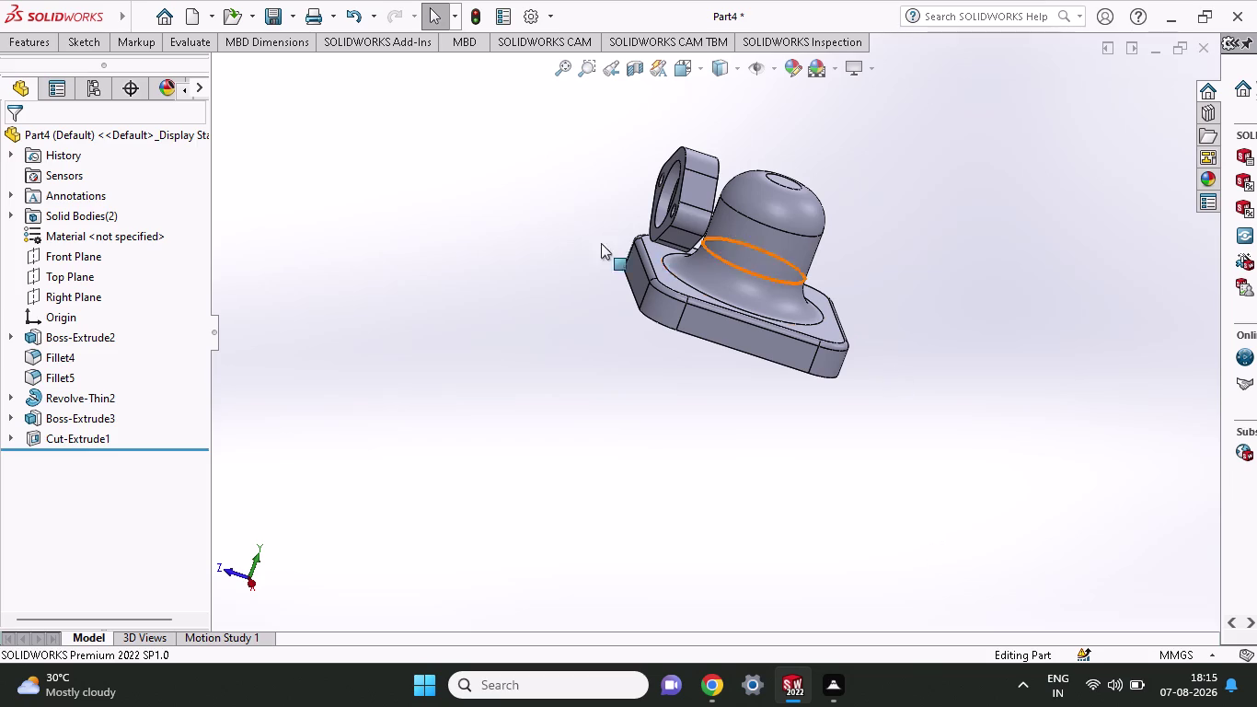
Orbit to a top view, select Front Plane, and start a Mirror feature about it.
drag(549, 279, 613, 334)
middle_drag(605, 328, 809, 440)
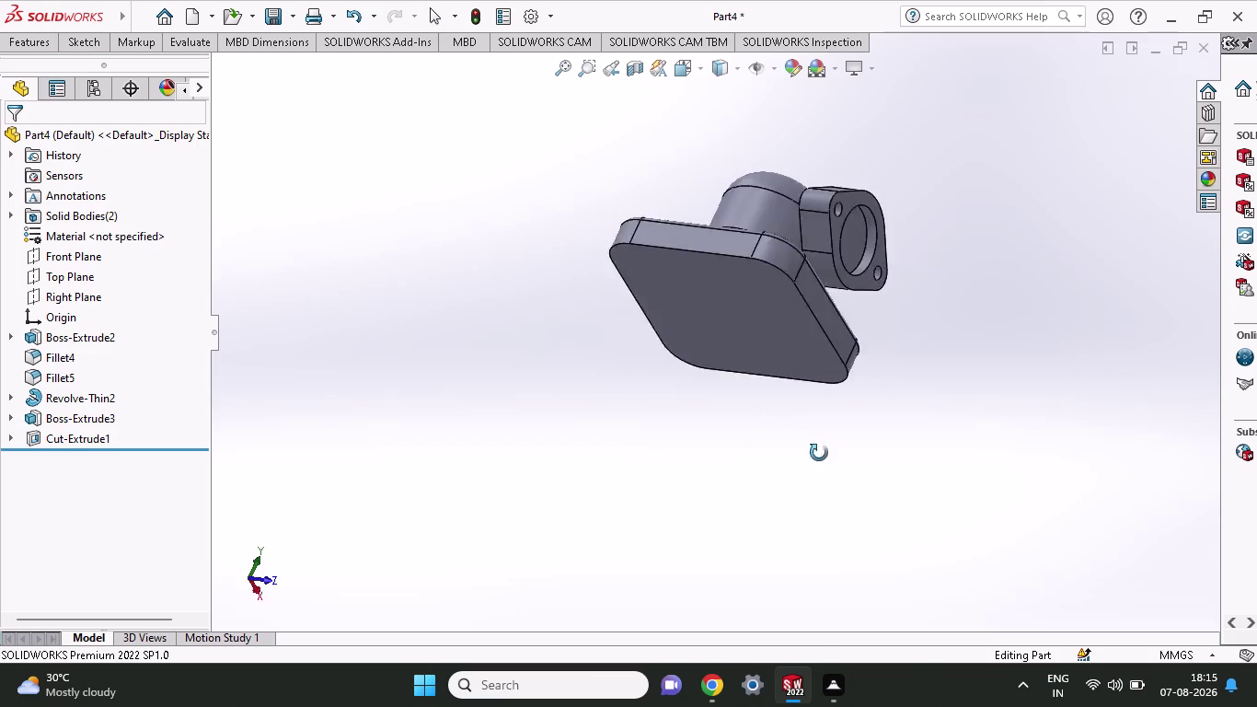
middle_drag(810, 439, 802, 609)
middle_drag(677, 400, 660, 453)
click(19, 37)
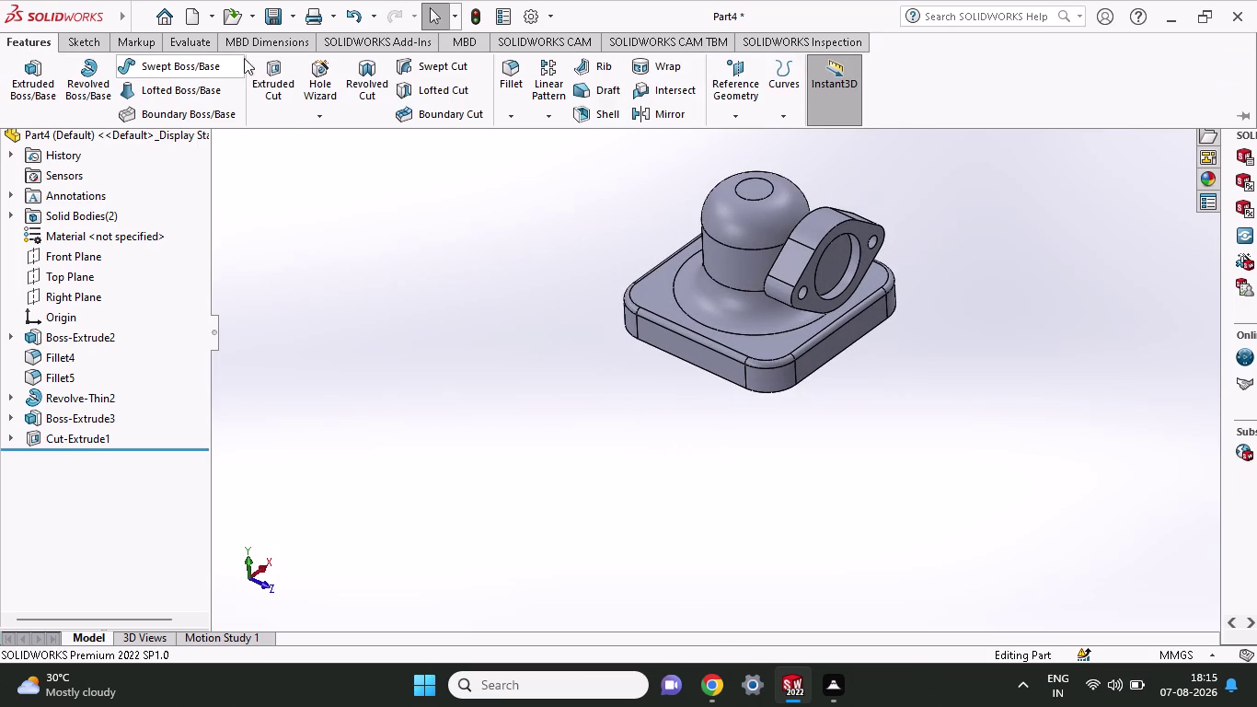
right_click(66, 251)
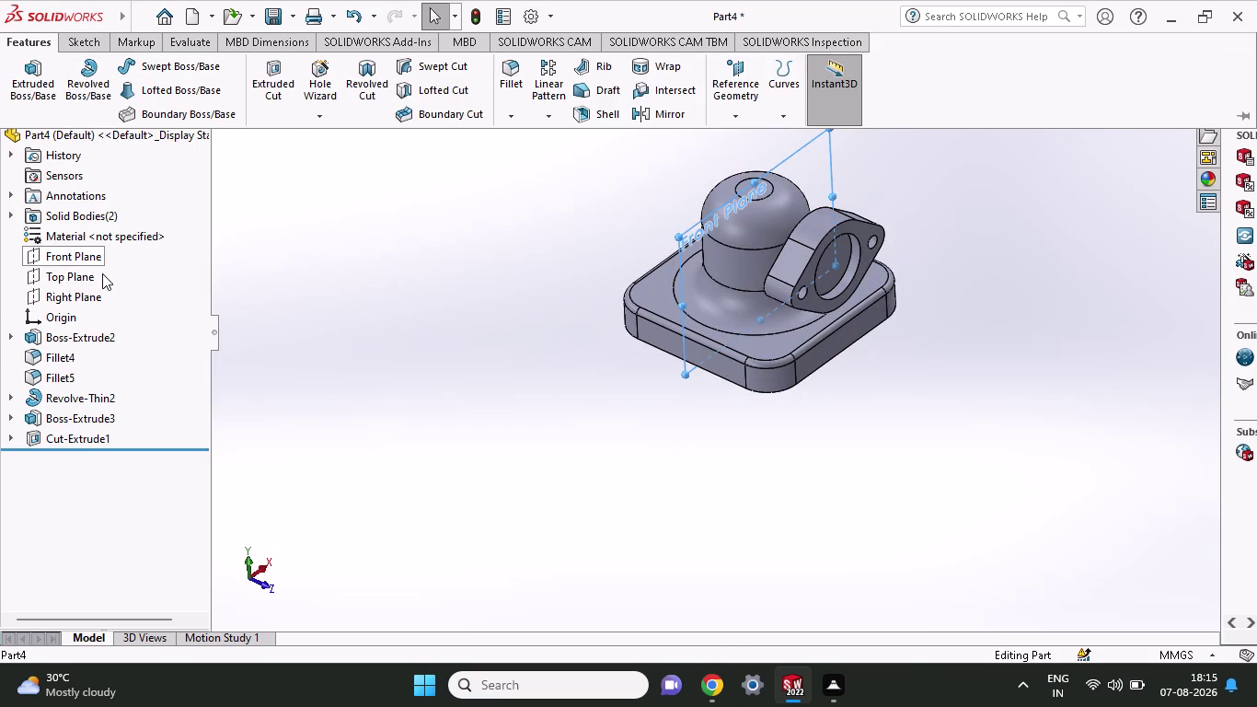
click(375, 251)
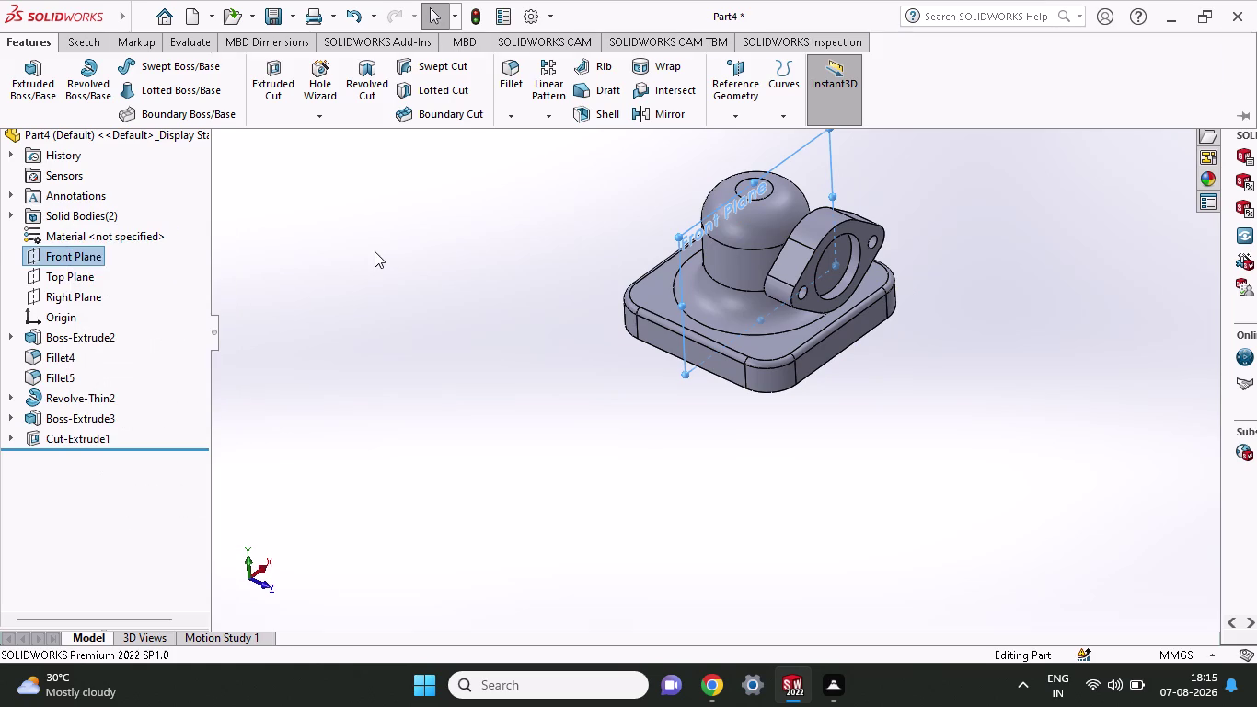
click(100, 258)
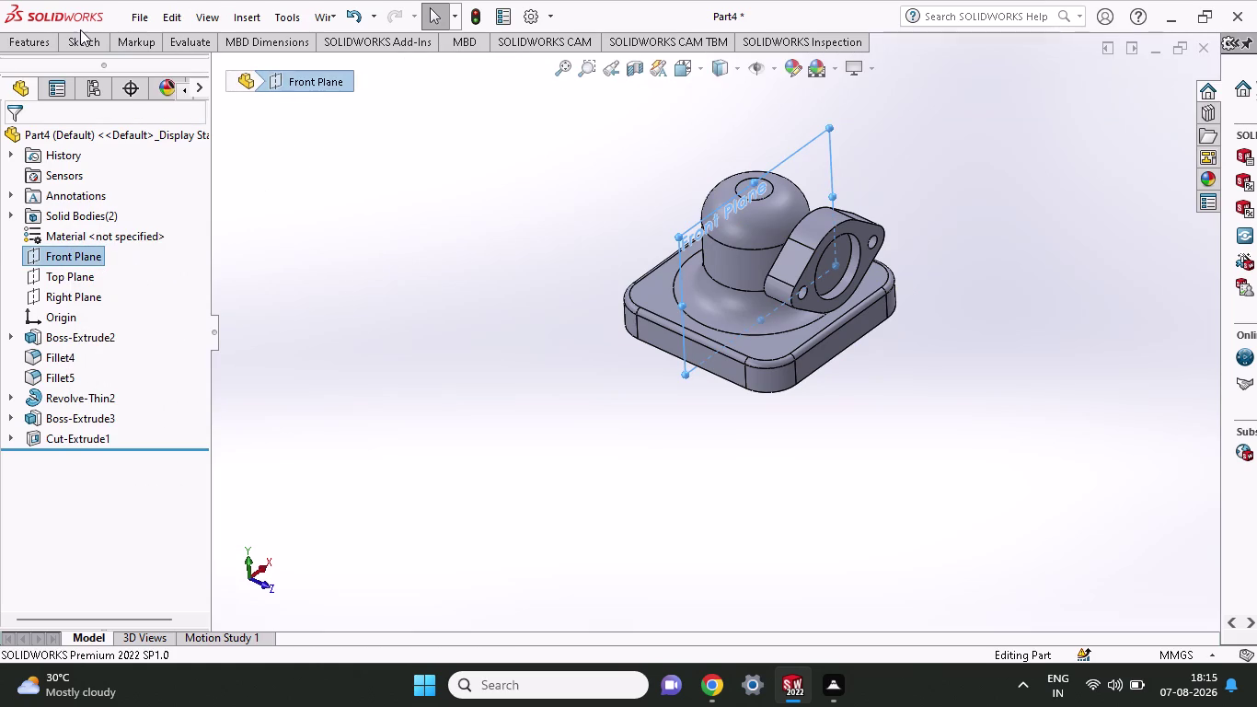
click(80, 41)
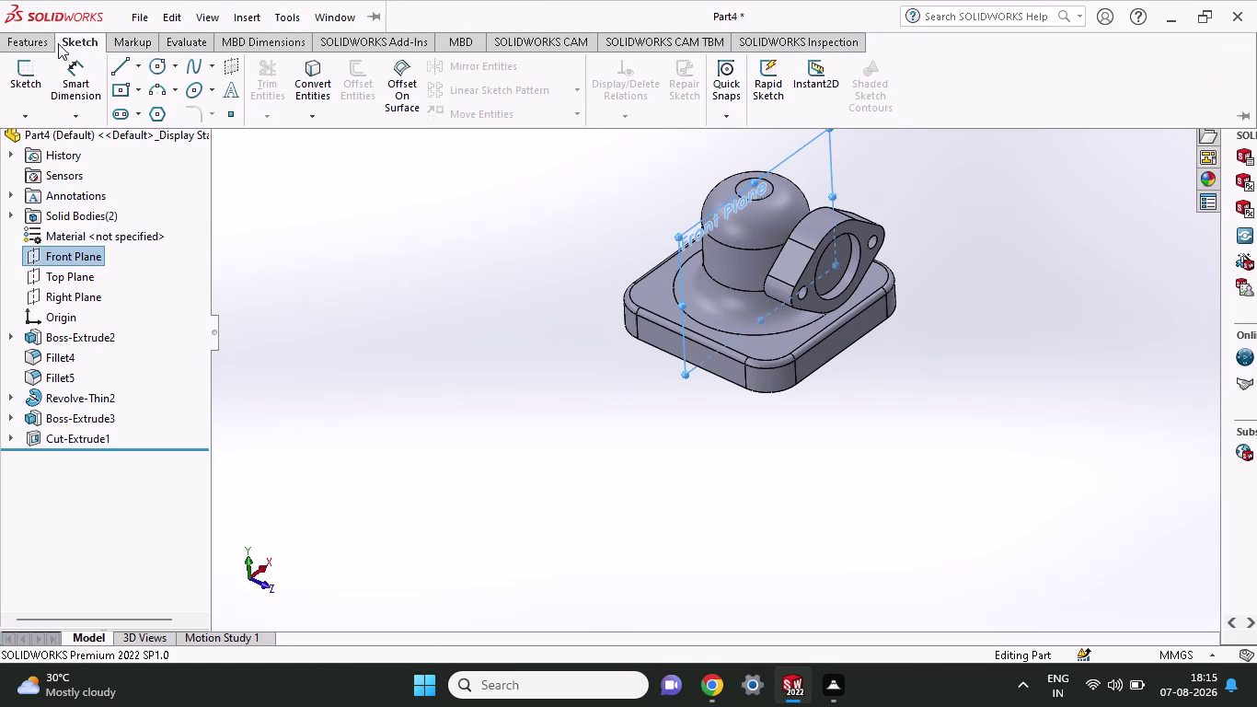
click(34, 41)
click(658, 104)
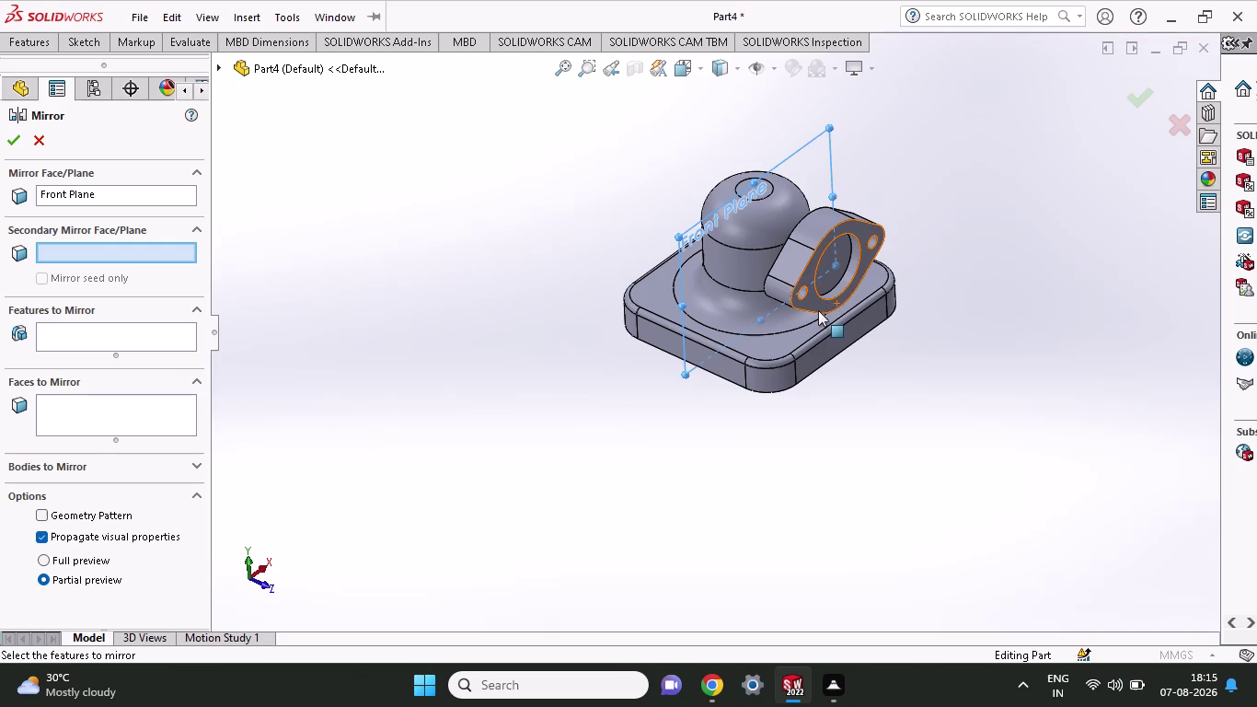
Add the flange's outer, top, front and bore faces to Faces to Mirror.
click(818, 306)
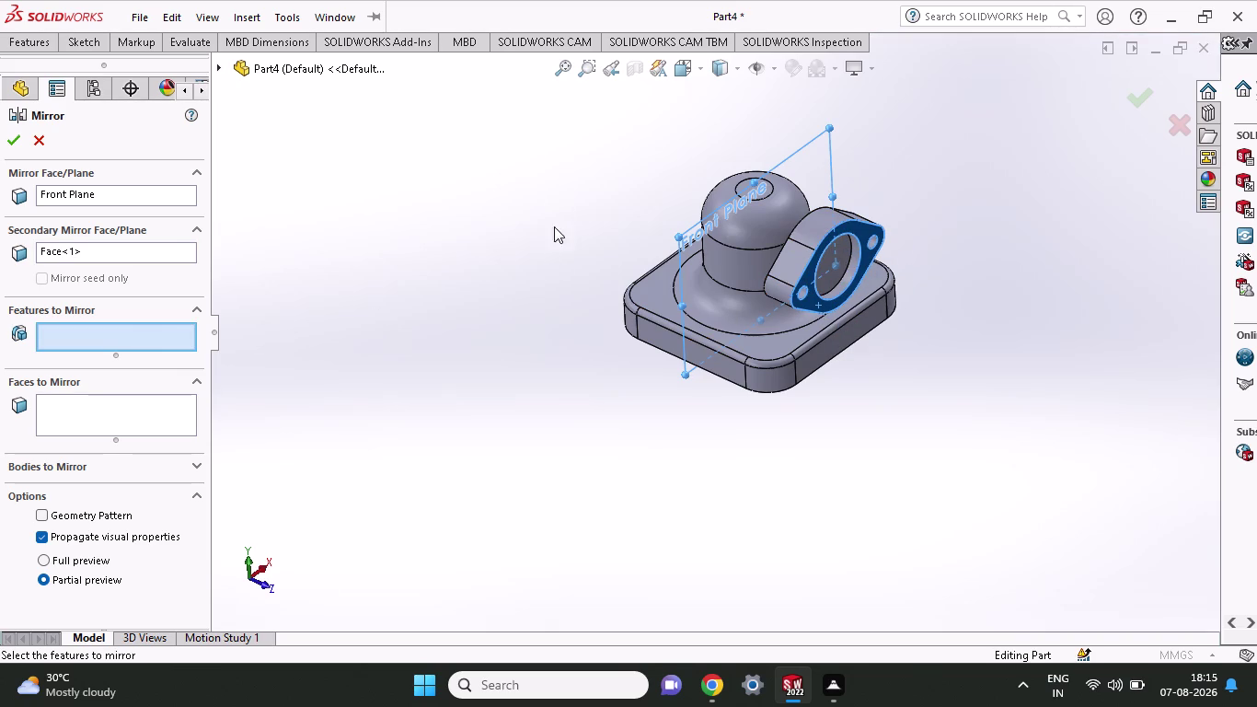
click(114, 420)
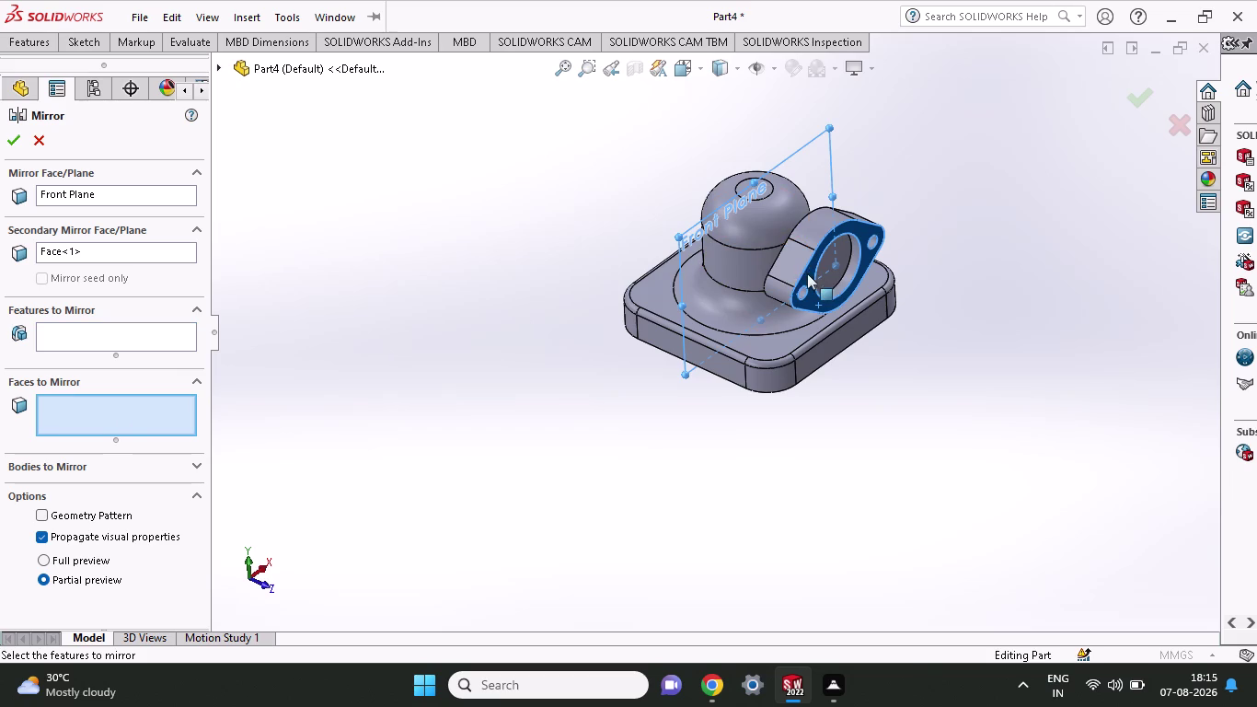
click(782, 272)
click(808, 239)
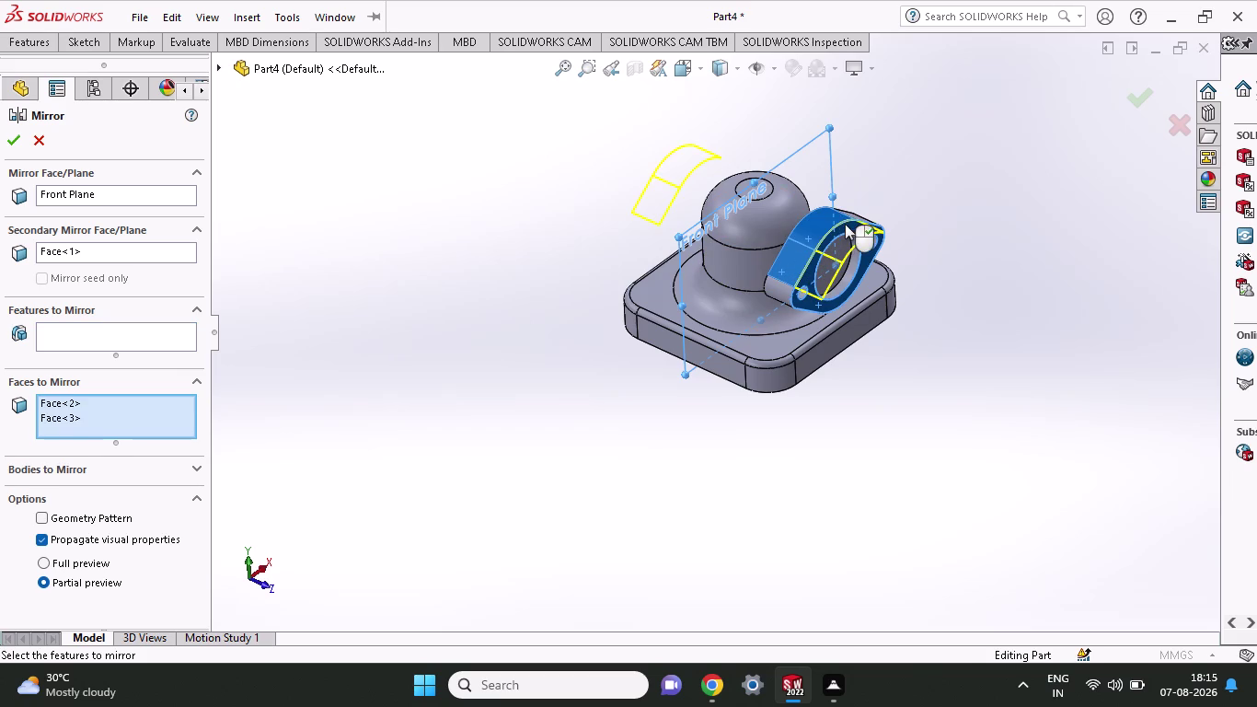
click(861, 219)
click(797, 293)
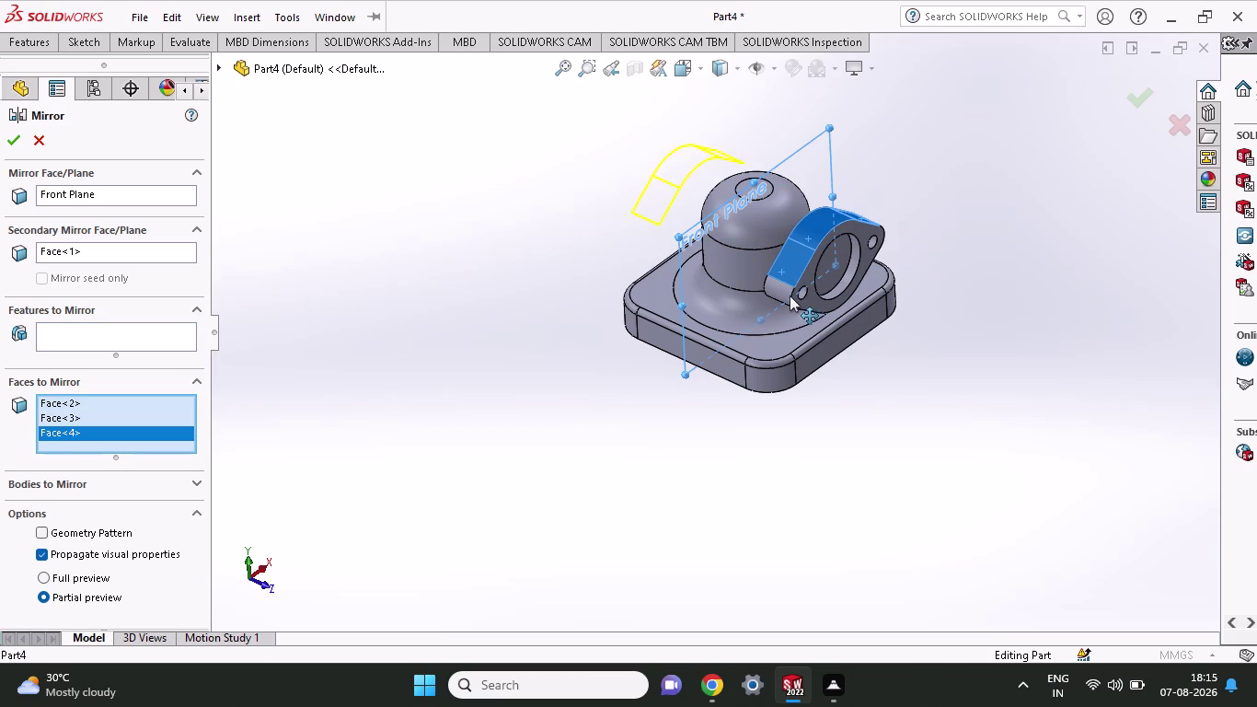
click(785, 294)
click(813, 300)
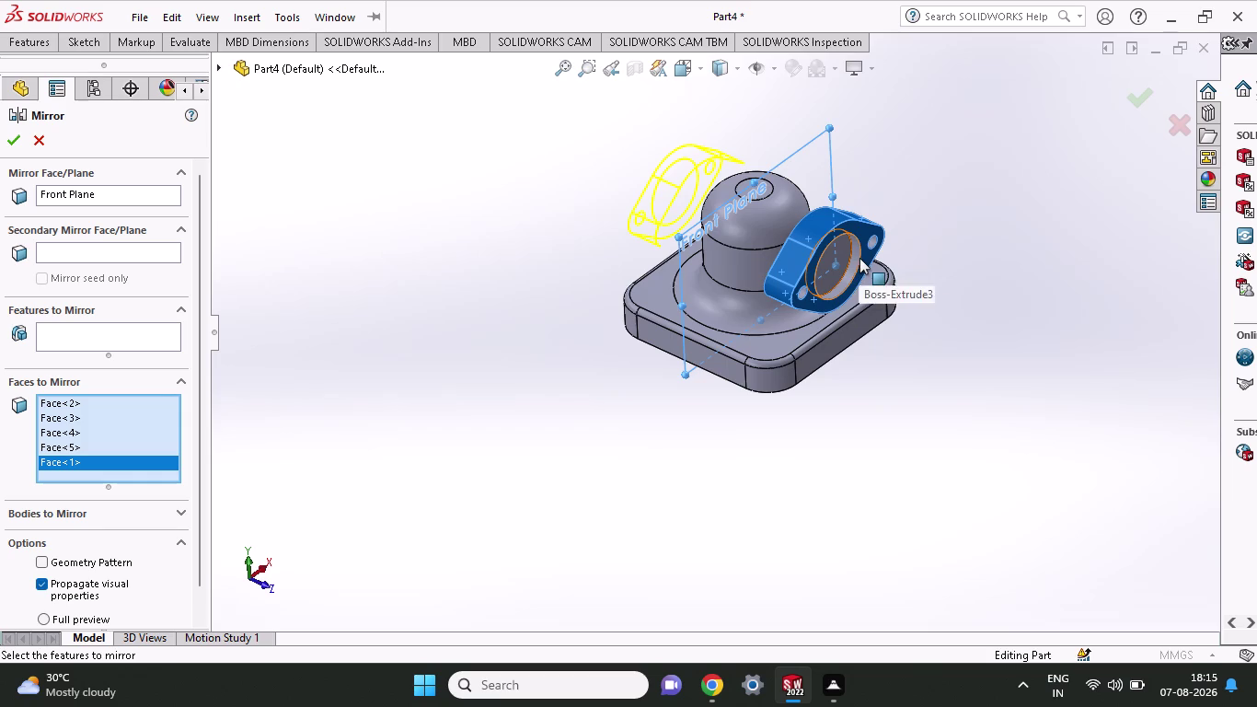
click(871, 256)
click(830, 268)
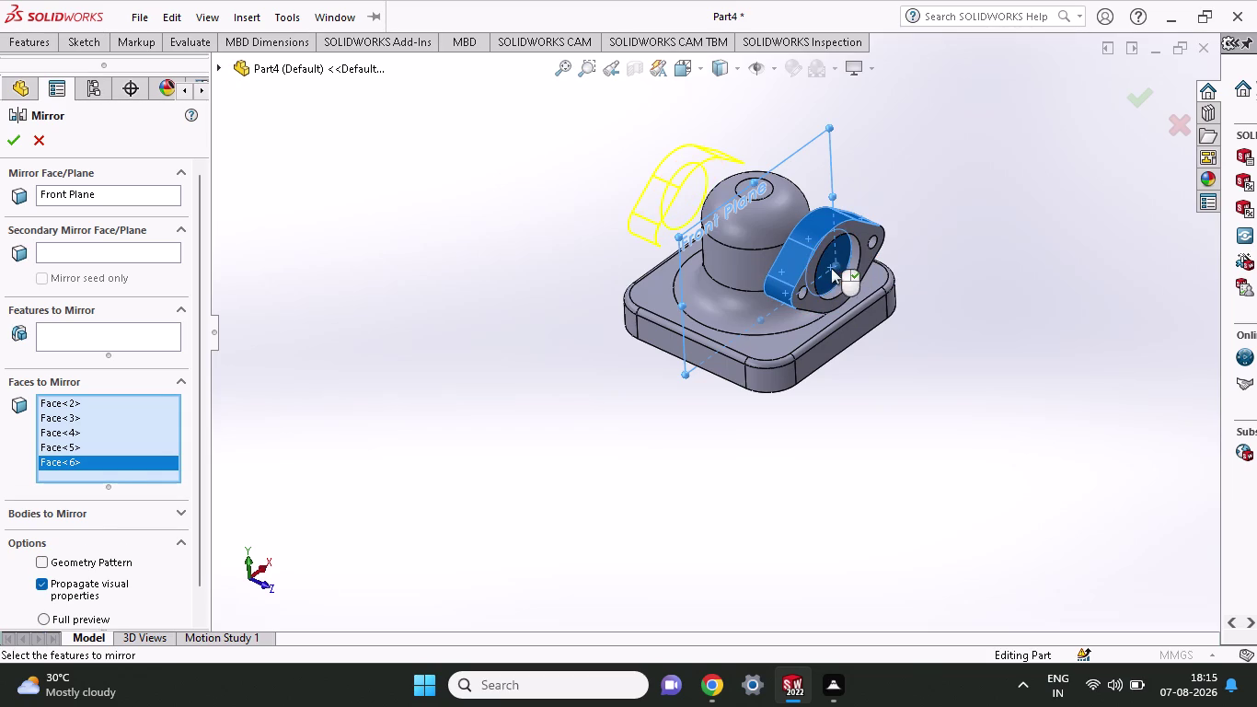
click(865, 262)
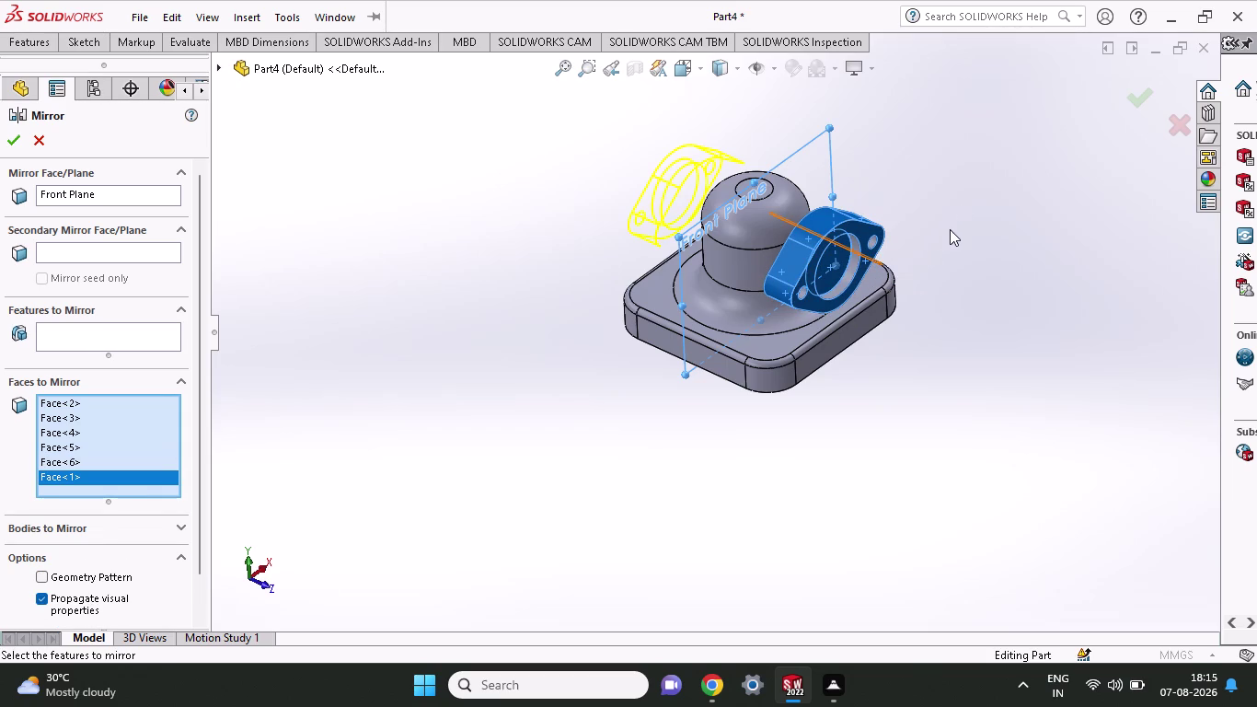
Add the flange's hidden, underside and side faces to the mirror set.
middle_drag(950, 230, 804, 161)
click(734, 219)
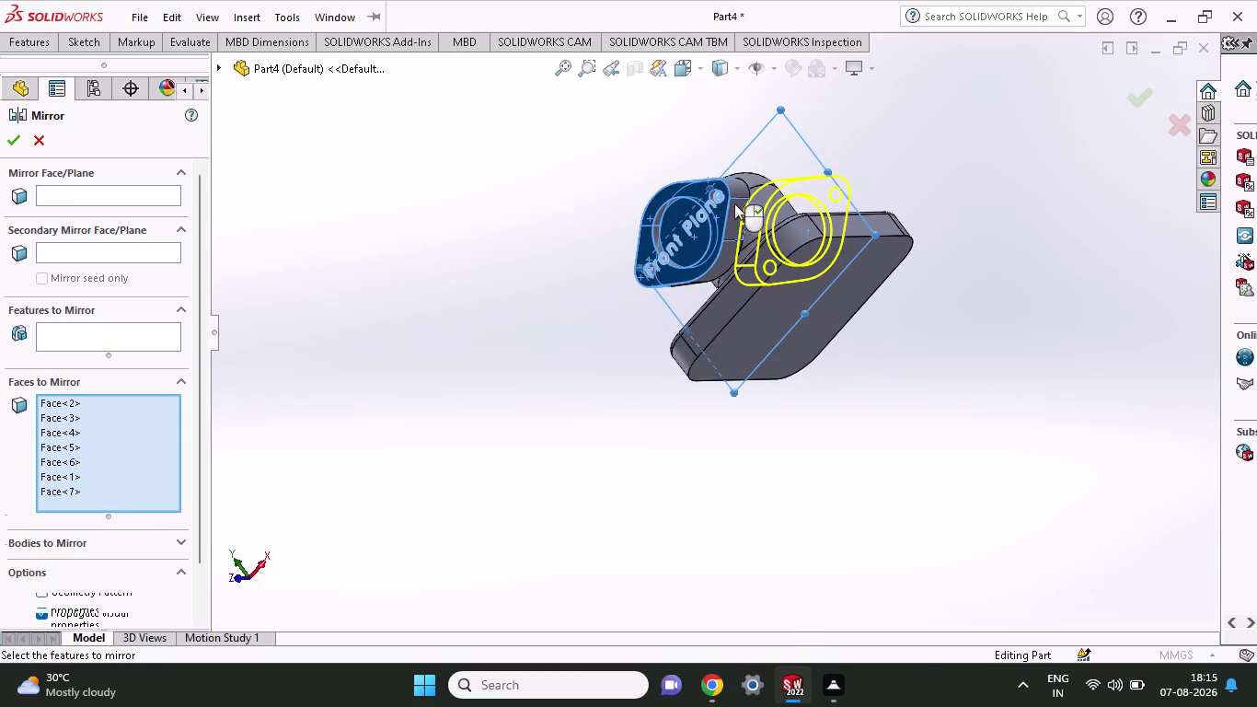
click(735, 183)
click(726, 247)
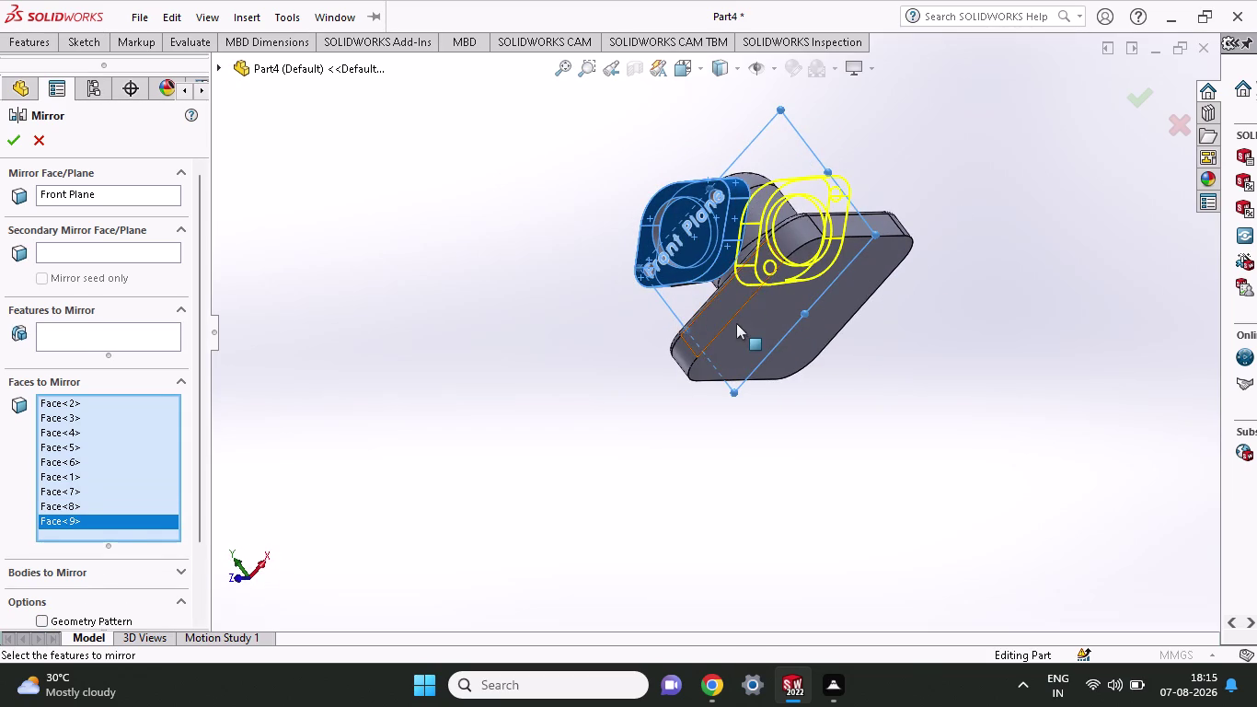
middle_drag(739, 322, 936, 196)
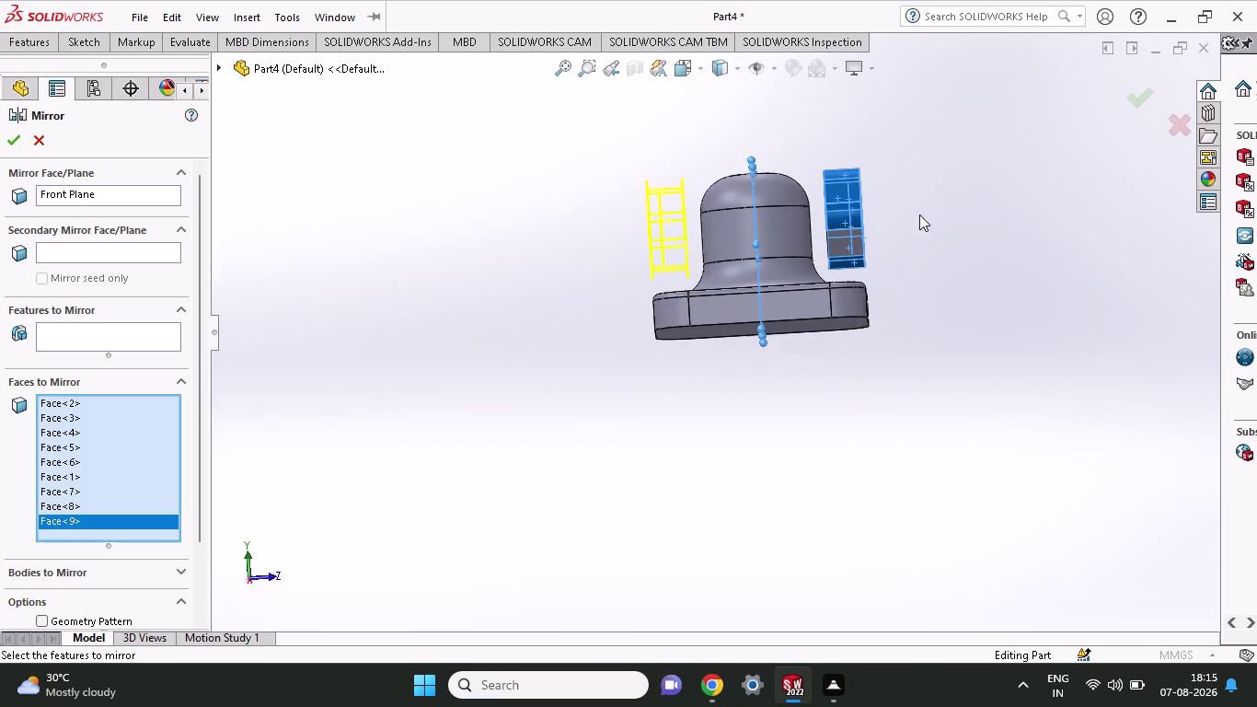
click(853, 247)
middle_drag(905, 259, 935, 263)
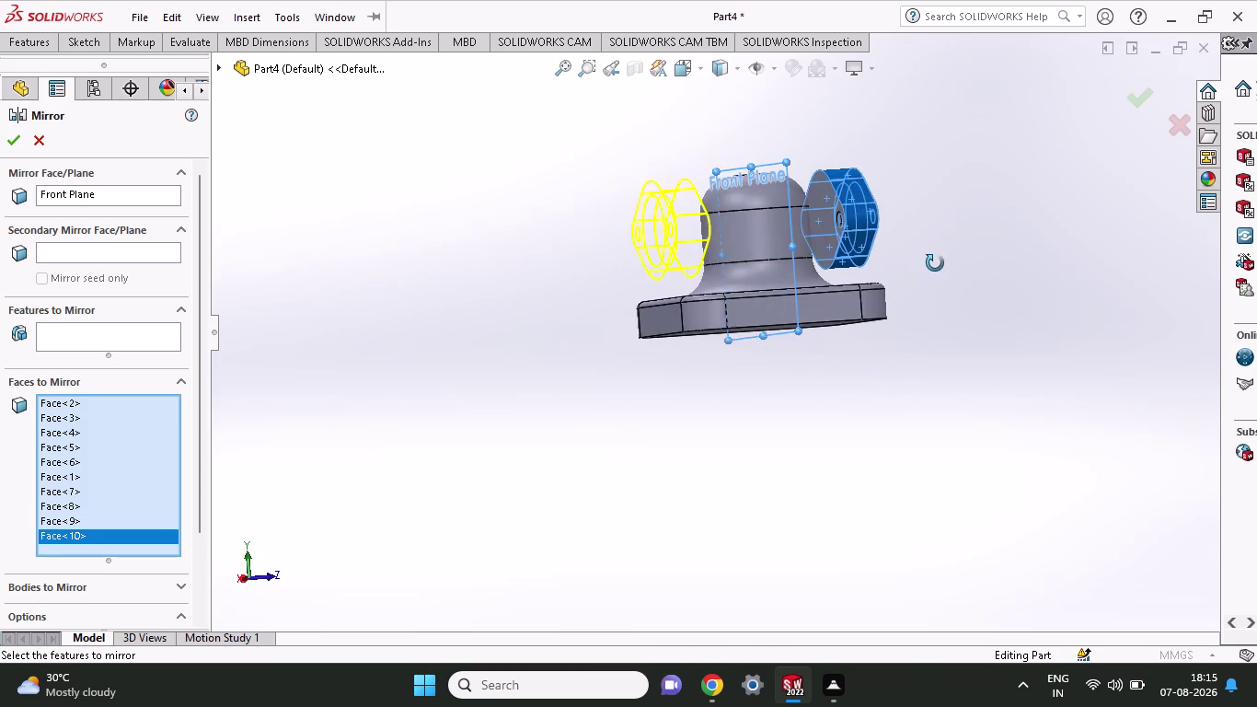
middle_drag(935, 264, 942, 263)
click(827, 238)
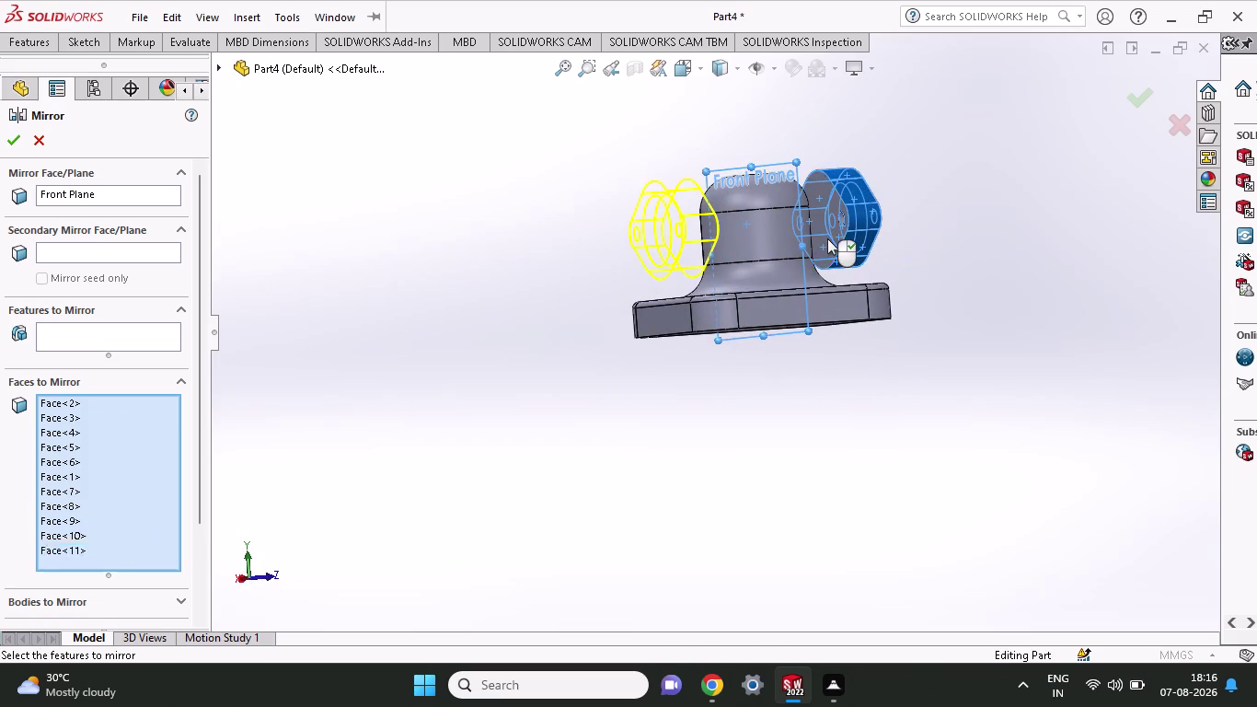
Inspect the mirrored flange preview and apply the mirror.
middle_drag(900, 229, 707, 241)
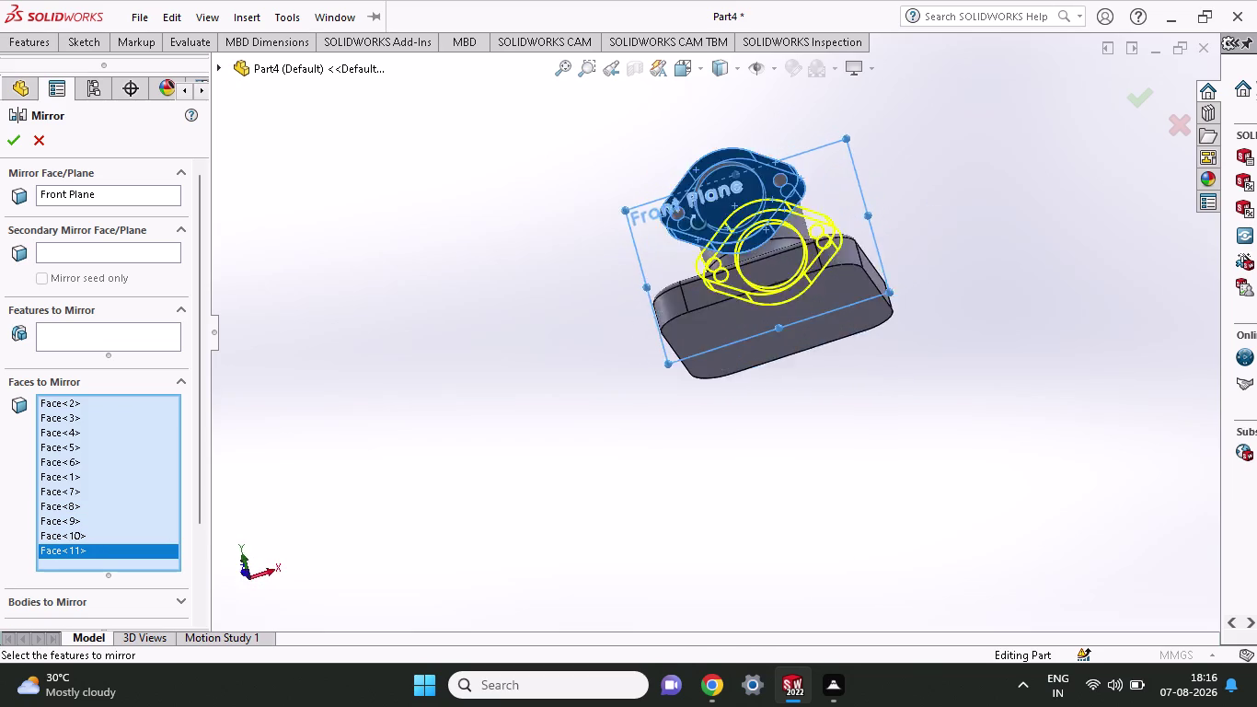
middle_drag(706, 241, 785, 496)
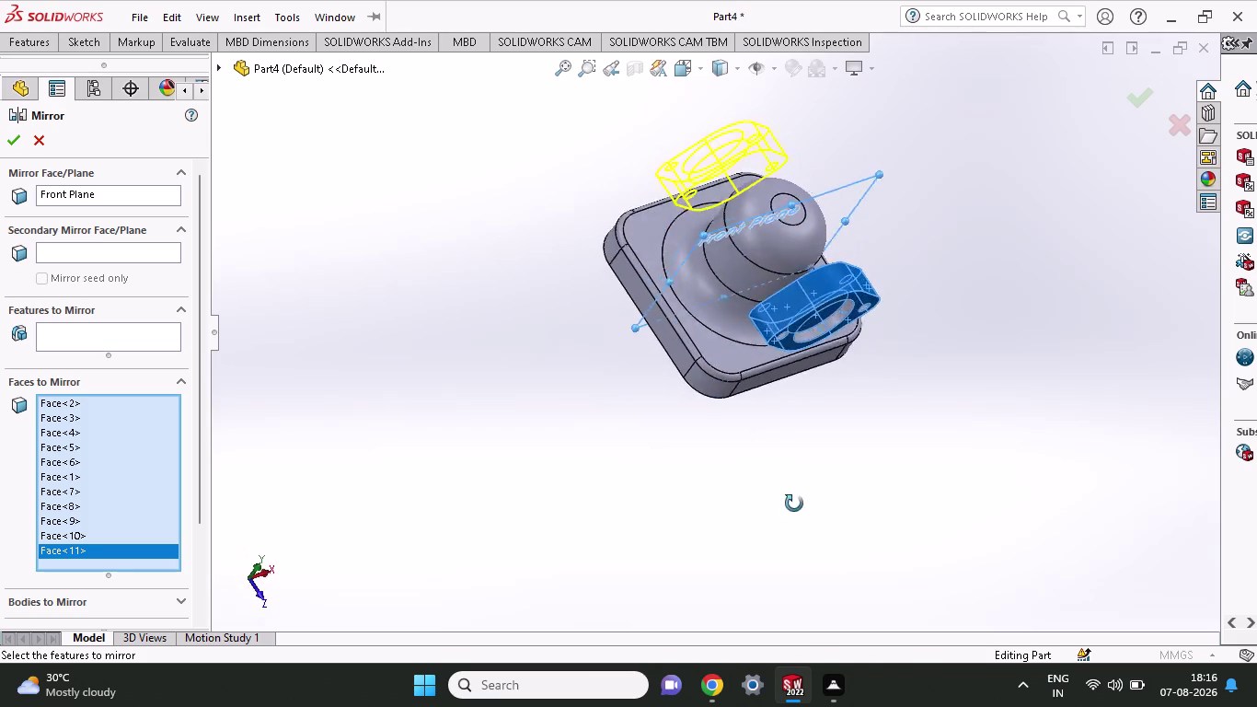
middle_drag(786, 496, 748, 460)
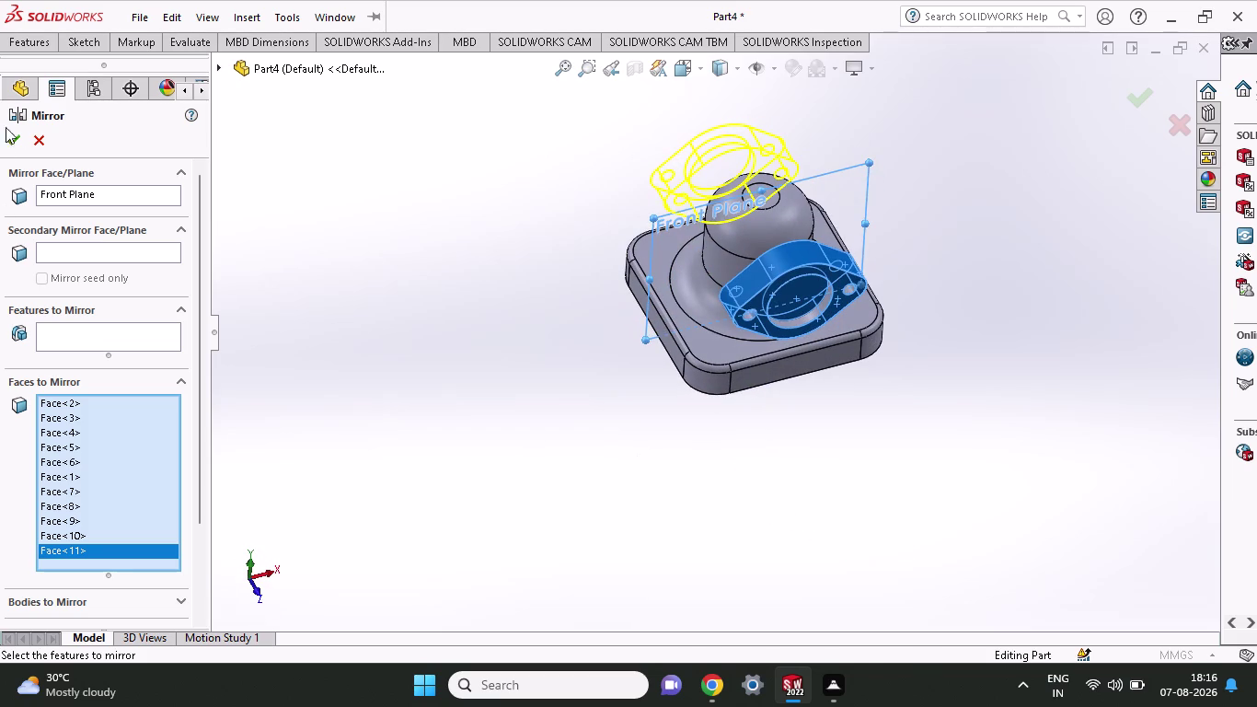
click(21, 136)
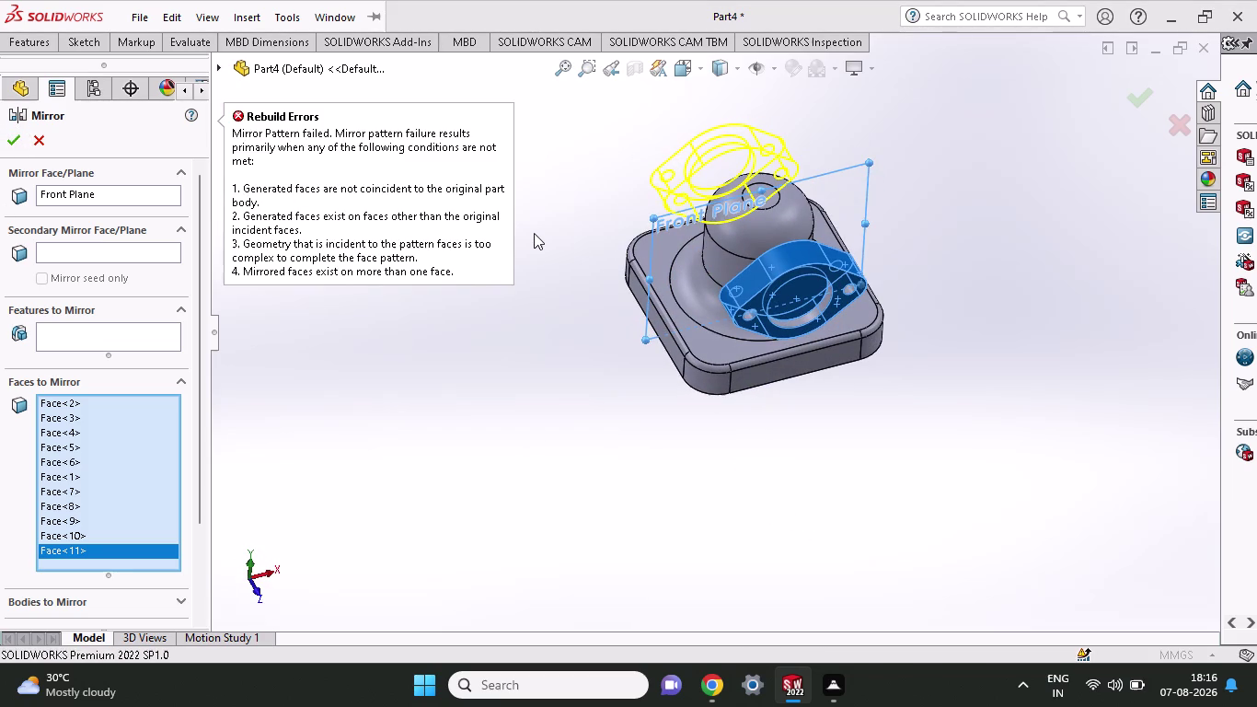
Retry the face mirror after adding one more flange face.
triple_click(3, 142)
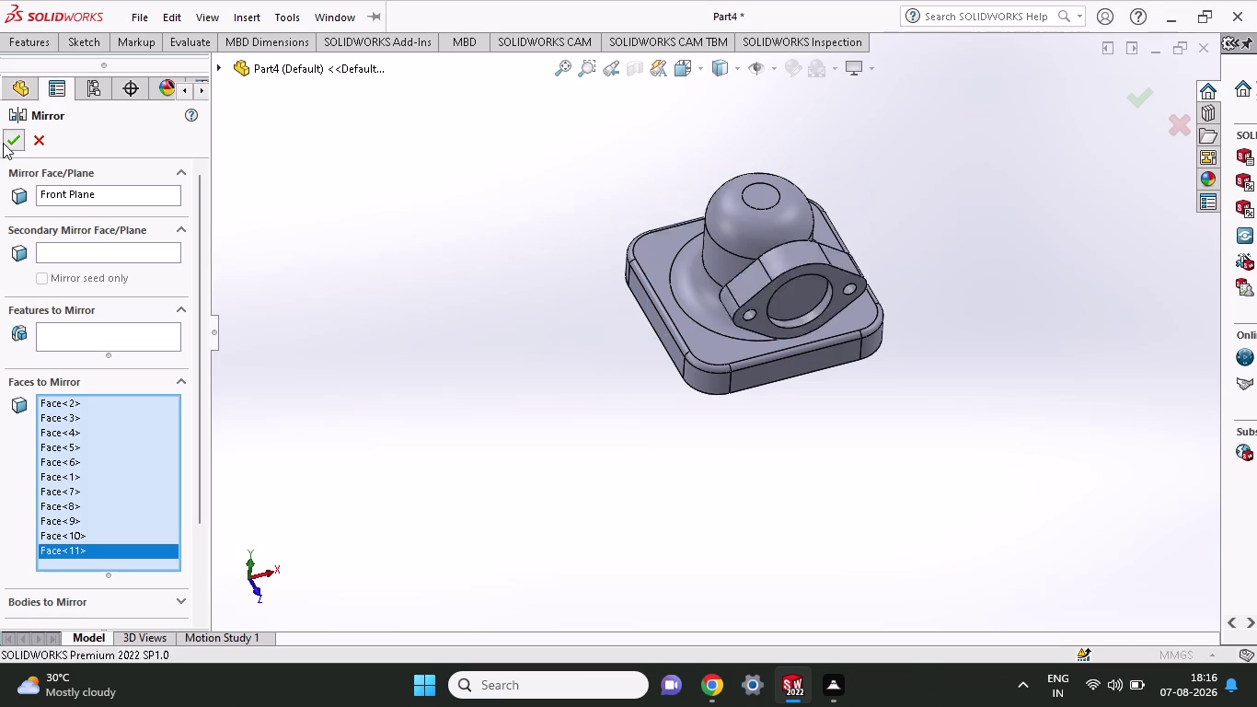
click(3, 142)
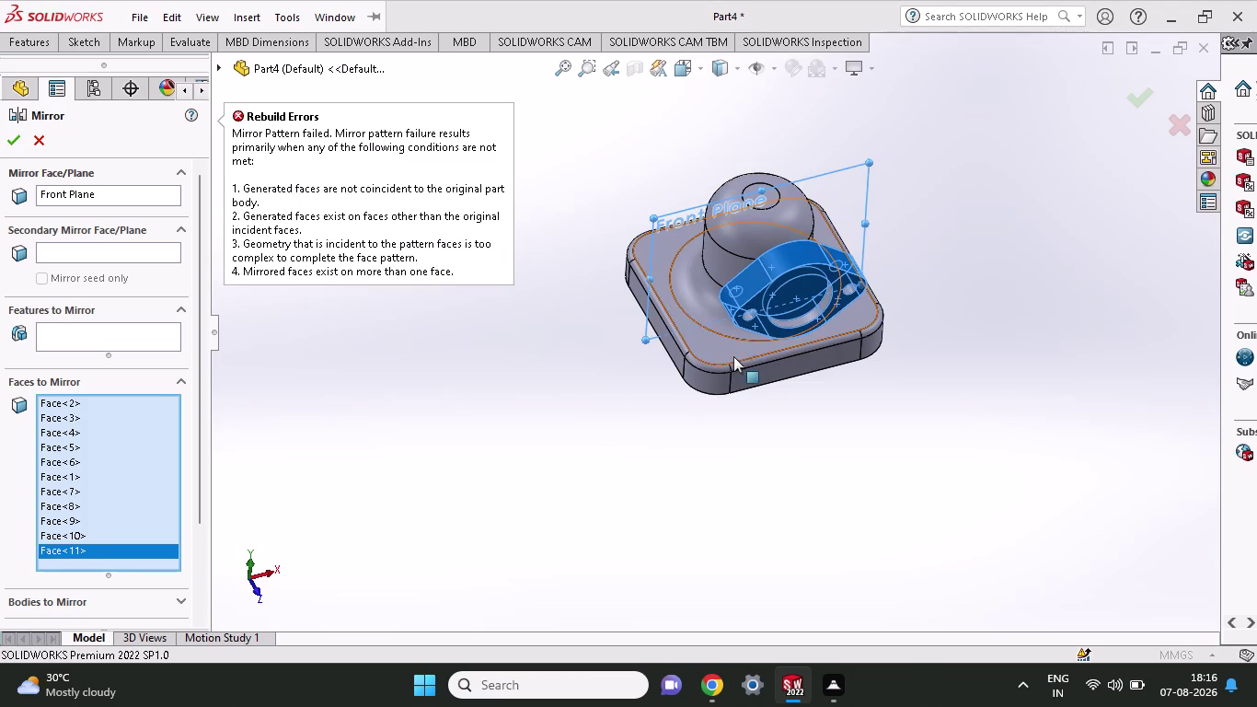
middle_drag(890, 349, 891, 268)
middle_drag(1015, 341, 1038, 413)
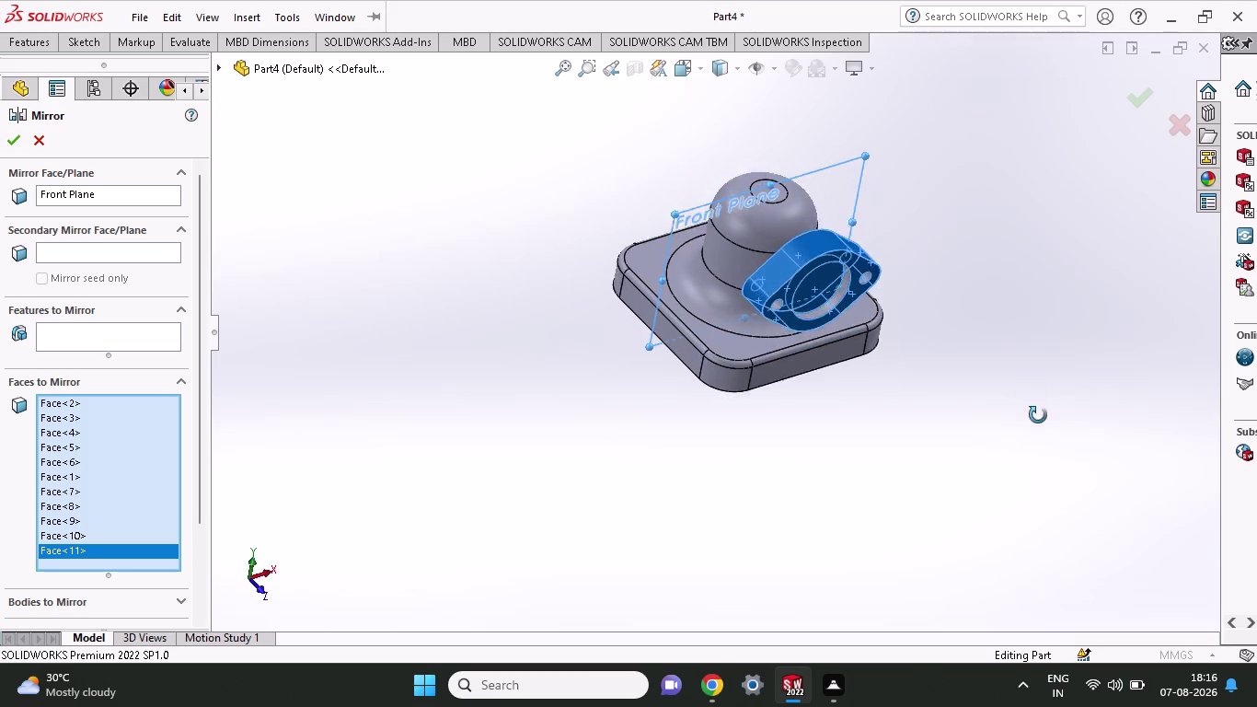
middle_drag(1038, 413, 1049, 456)
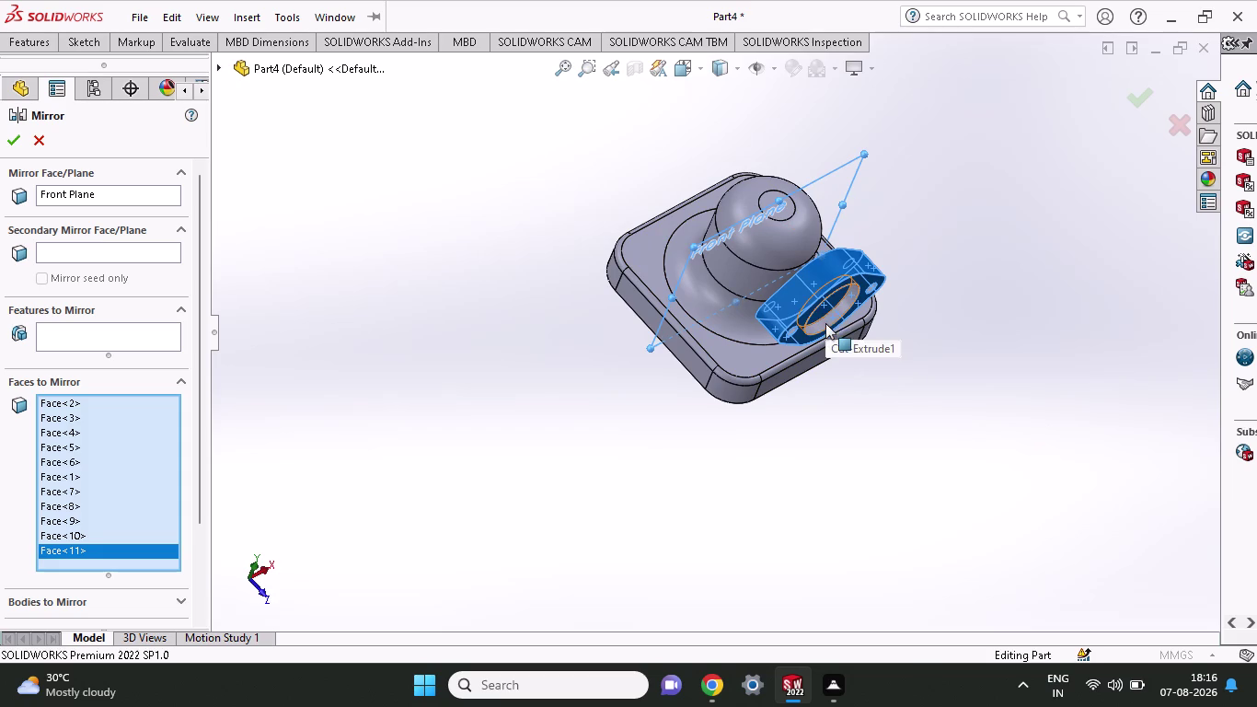
click(825, 323)
click(11, 131)
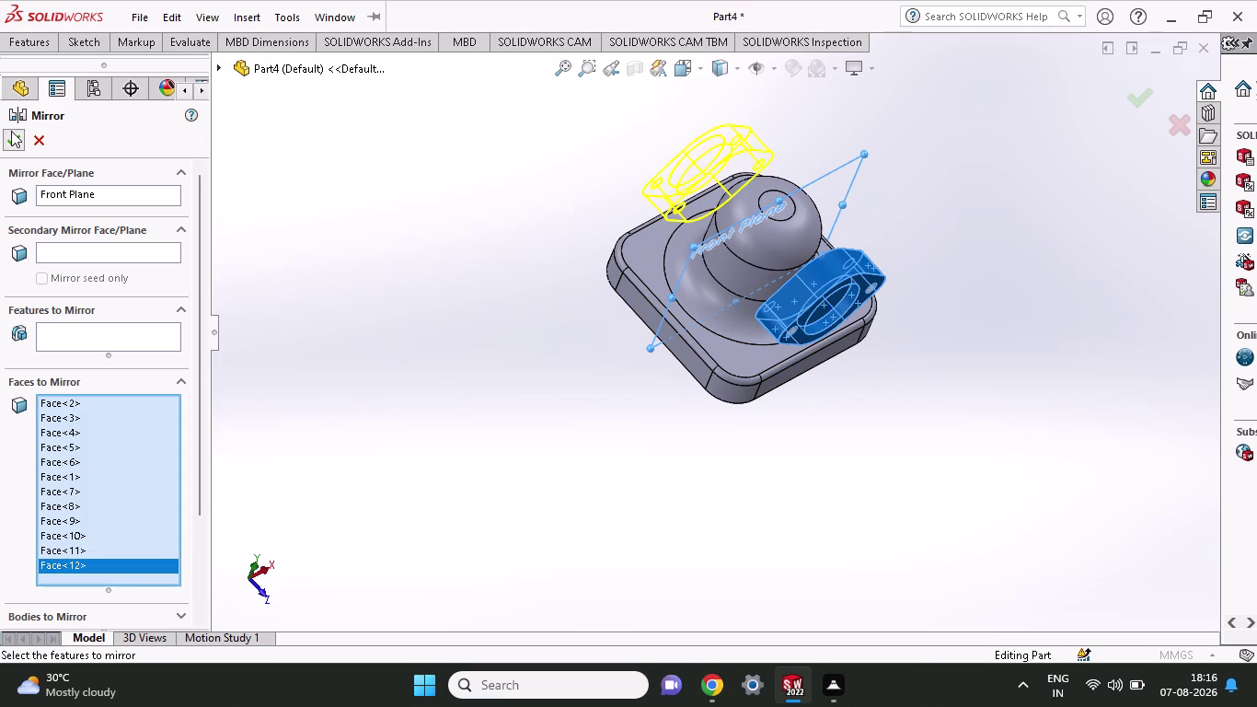
Try mirroring the flange as a feature, then cancel after the rebuild error.
scroll(down, 3)
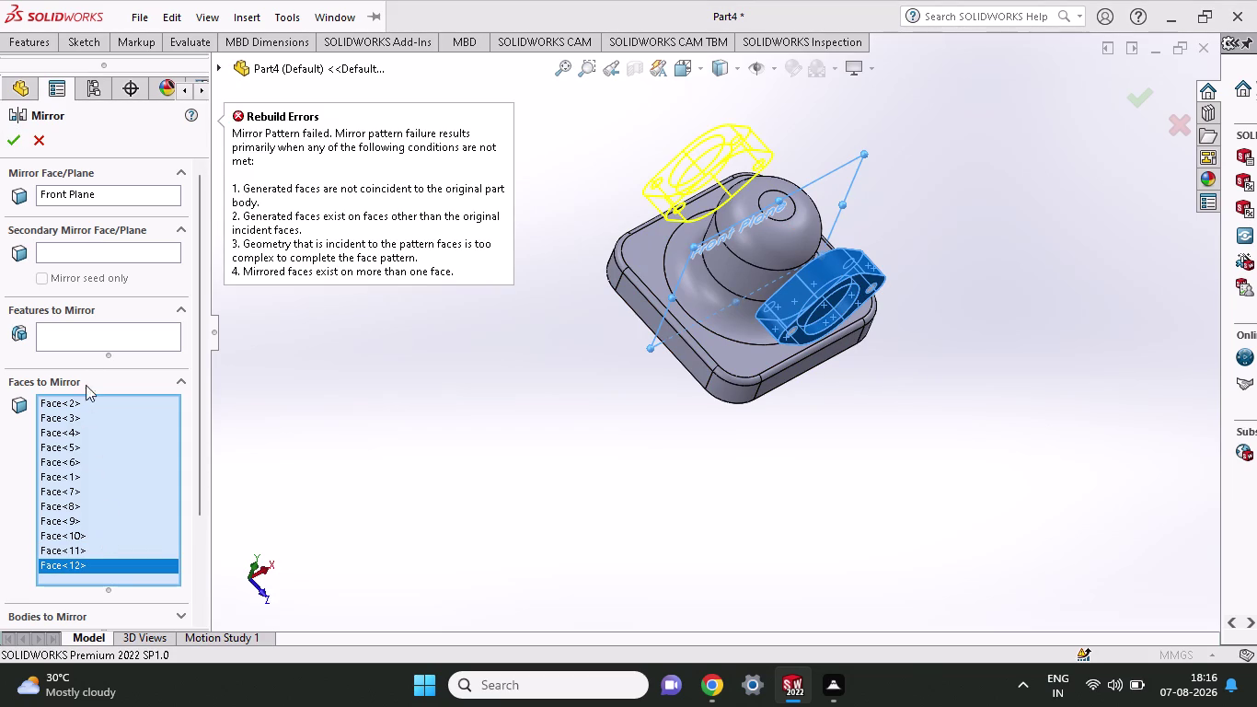
click(100, 336)
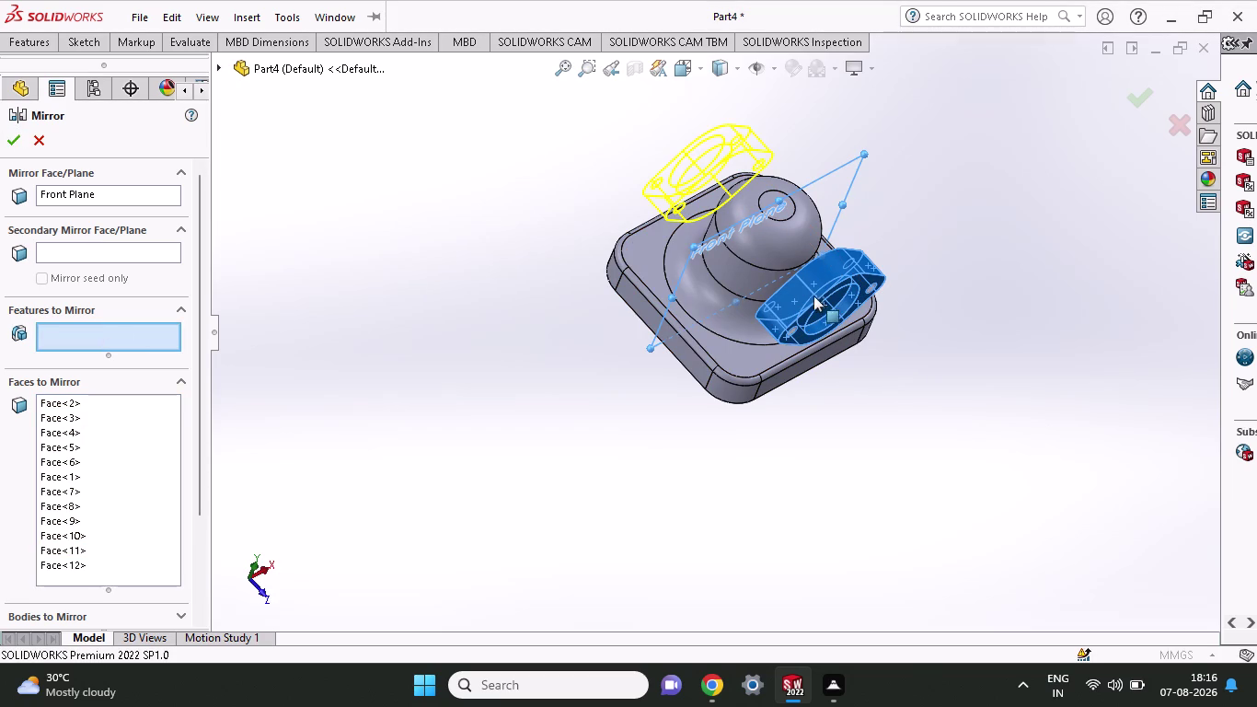
click(806, 286)
click(867, 290)
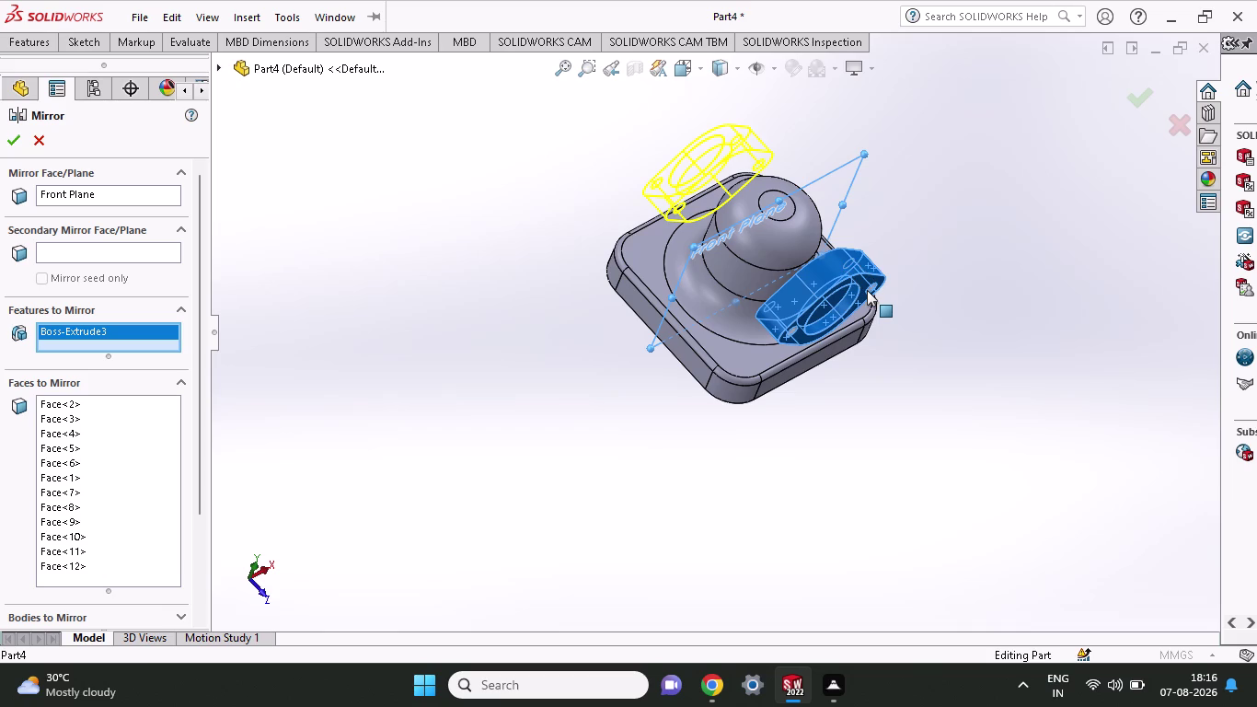
click(791, 334)
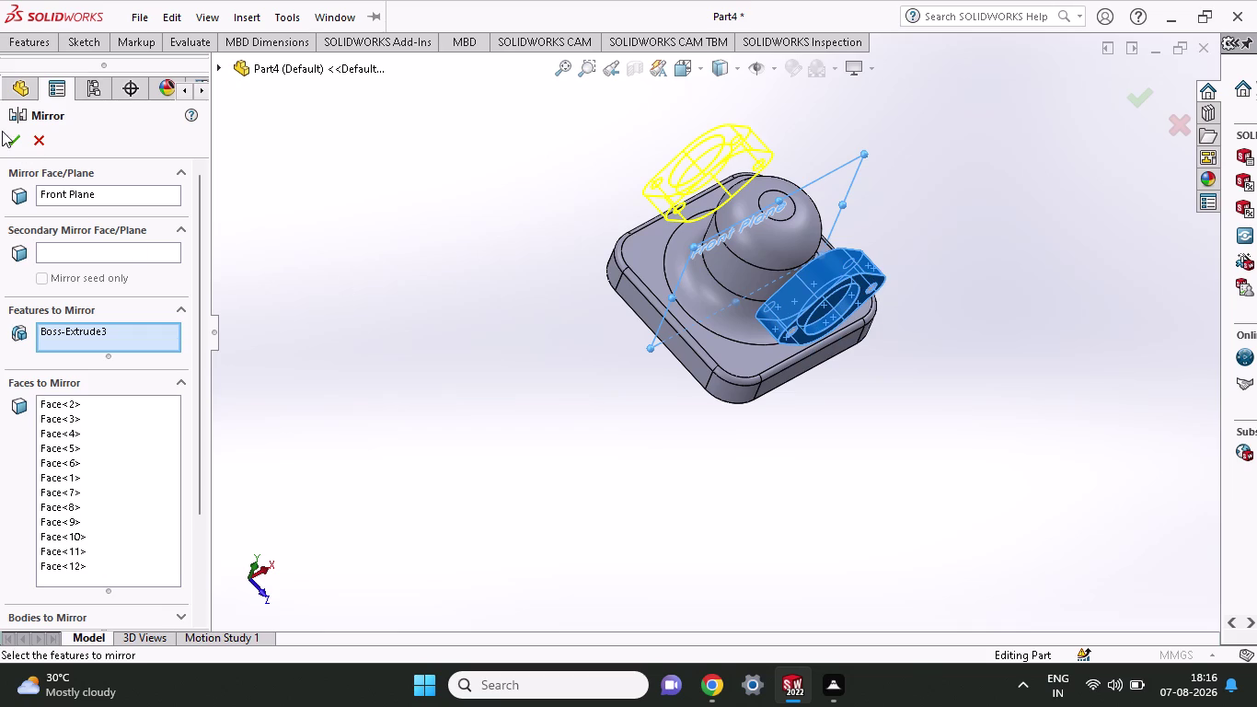
click(3, 139)
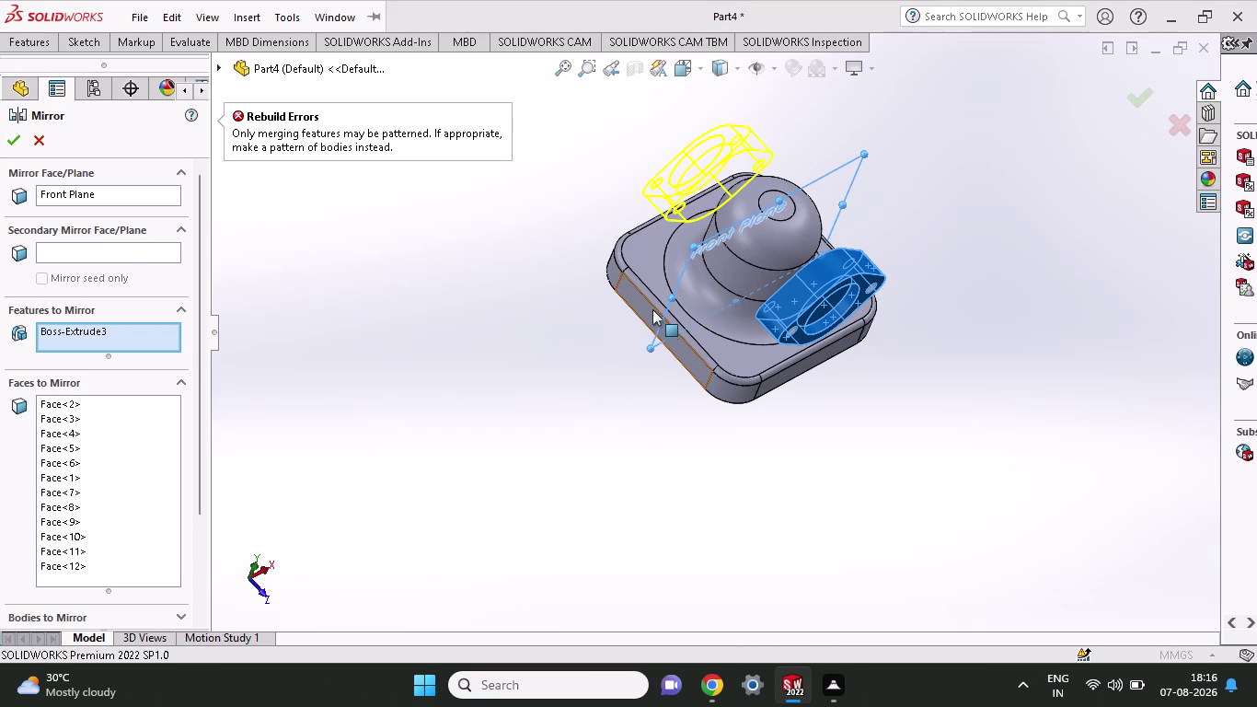
key(Escape)
key(Escape)
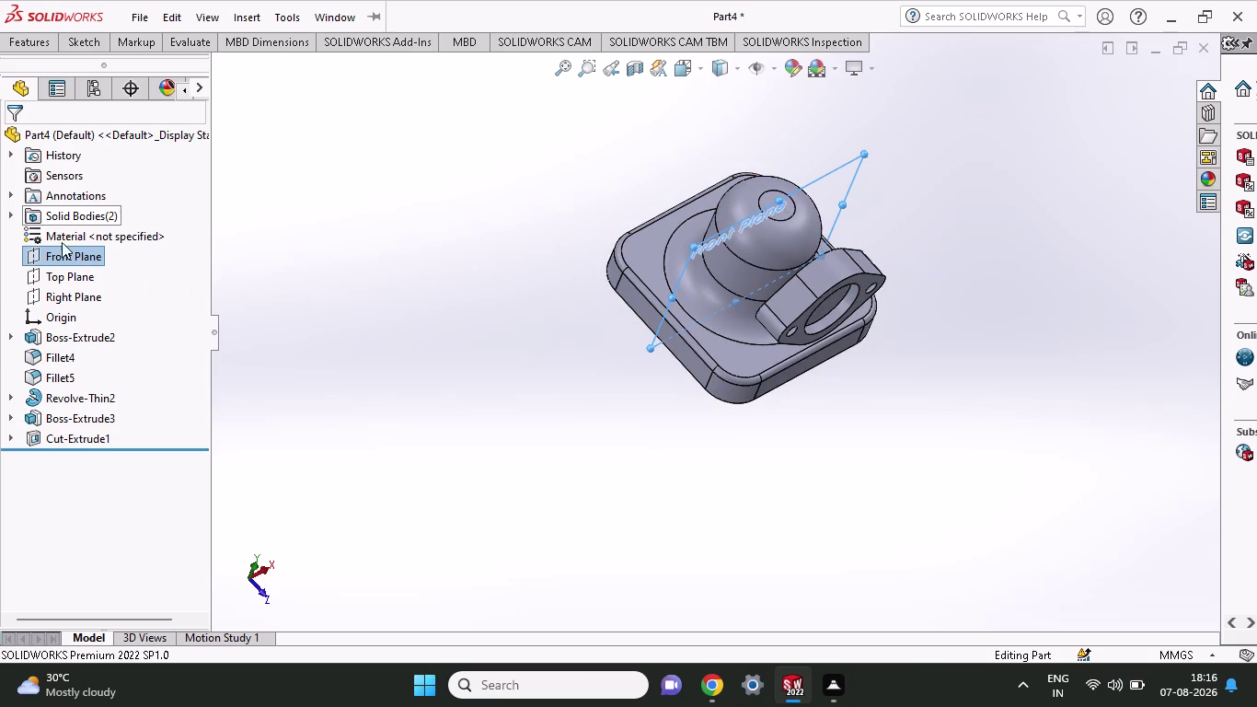
Select Front Plane and start another Mirror feature.
click(67, 258)
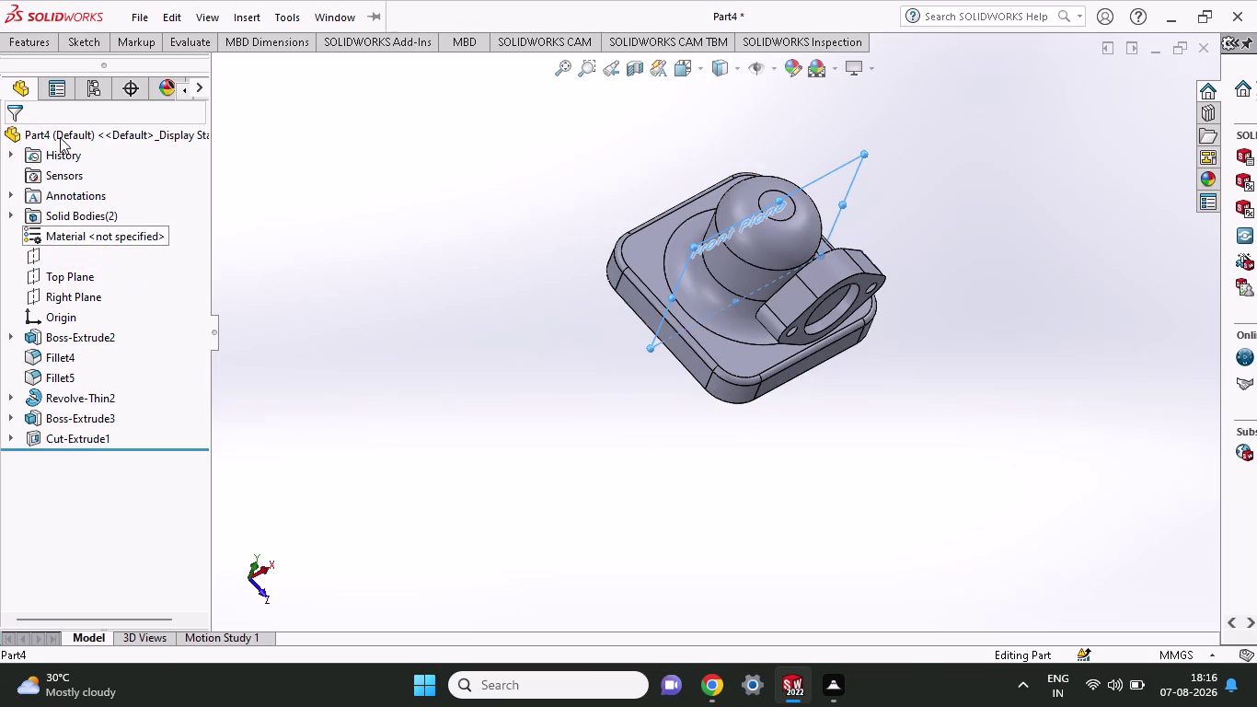
click(36, 259)
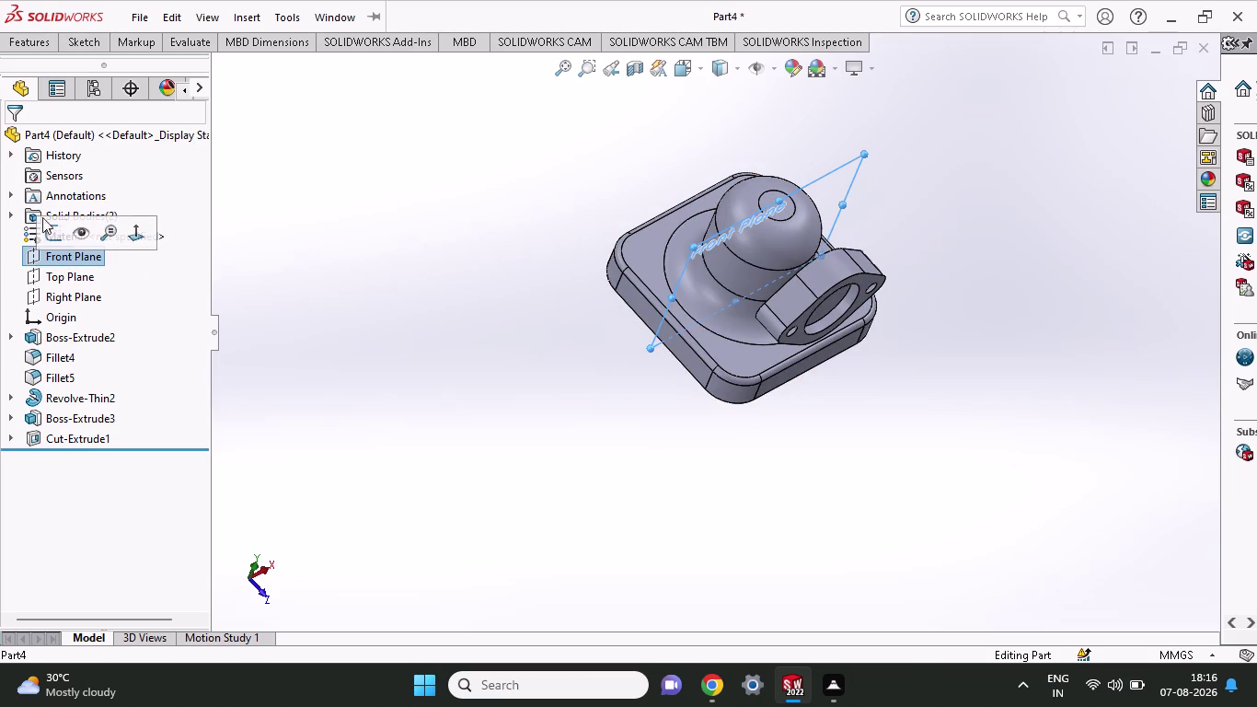
click(44, 47)
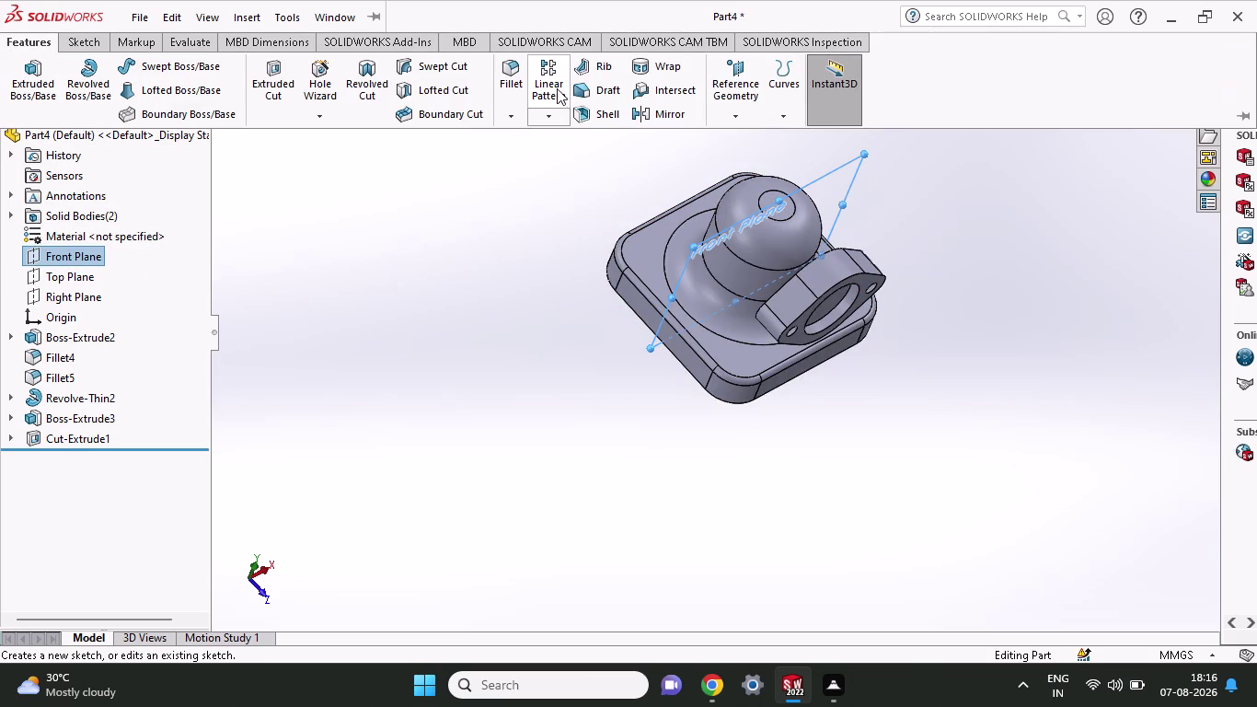
click(644, 110)
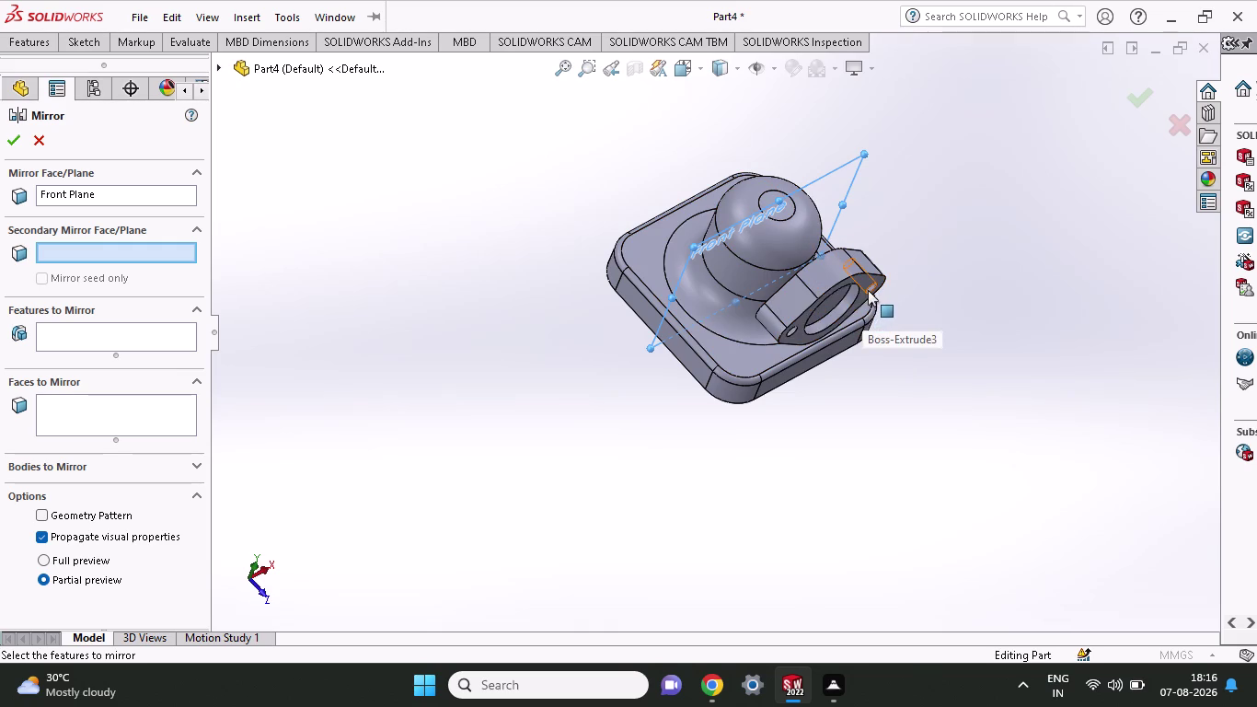
Use Face<1> as secondary face, mirror Boss-Extrude3, then cancel the failed result.
click(255, 69)
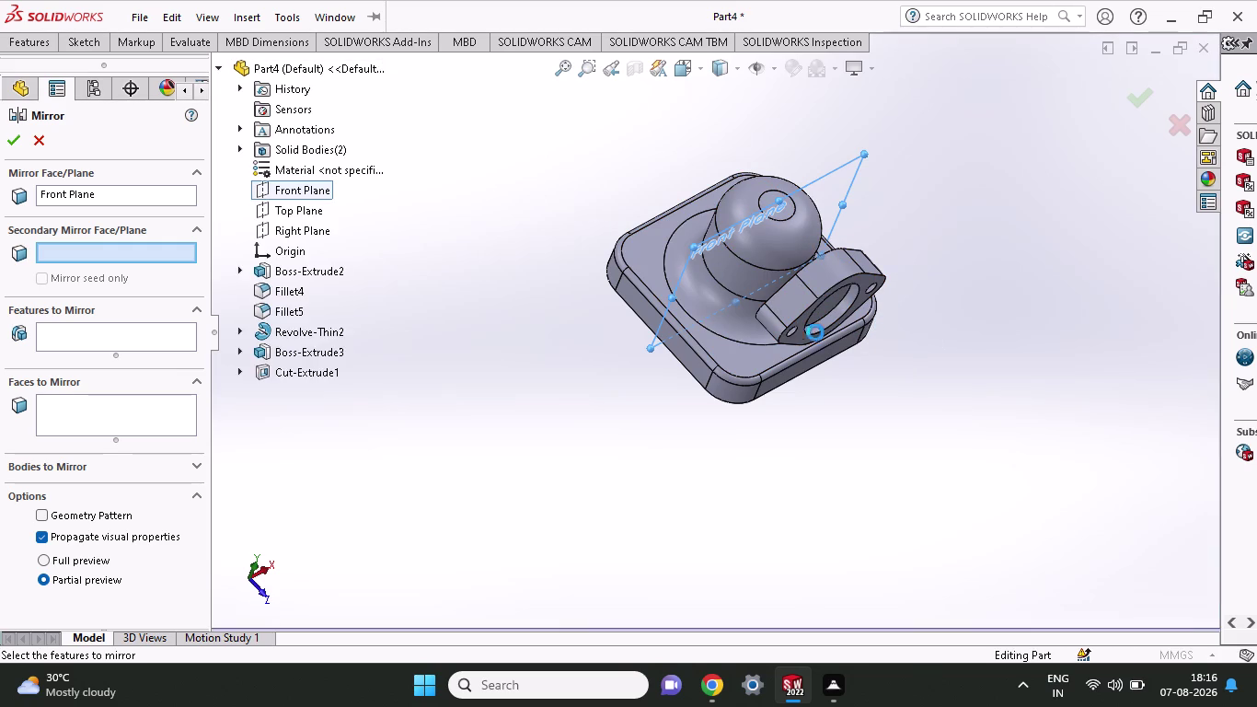
click(857, 276)
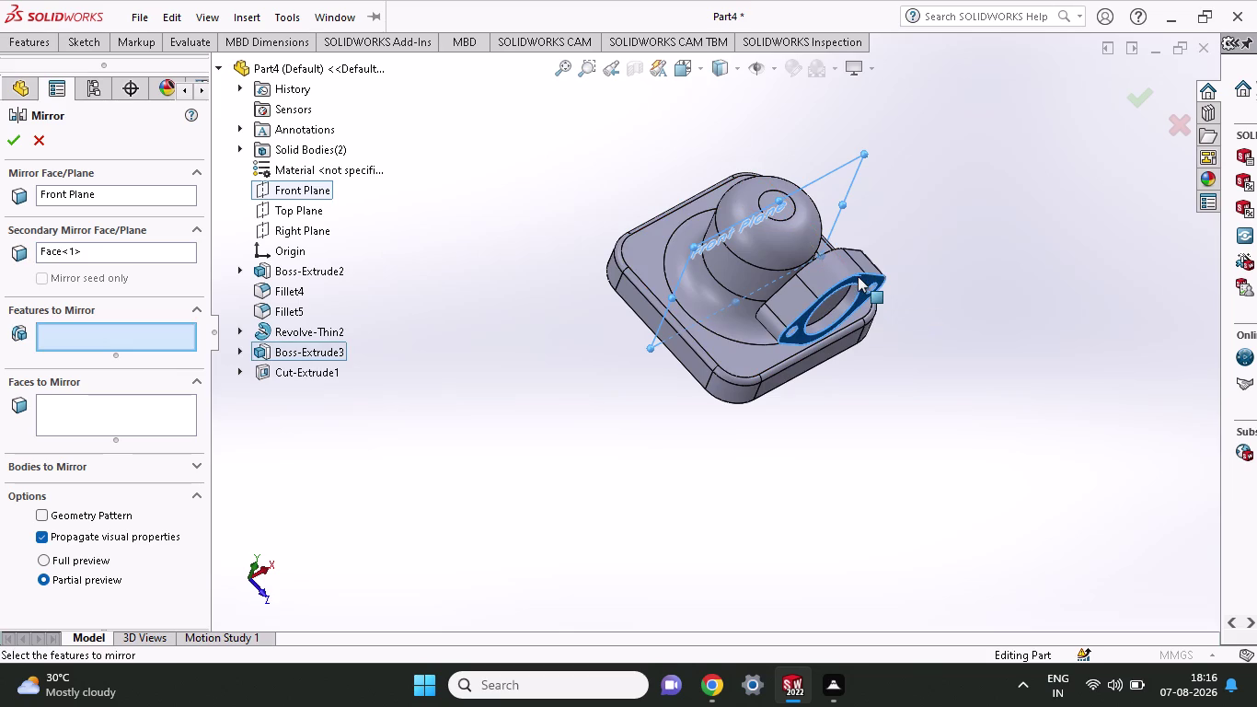
click(852, 264)
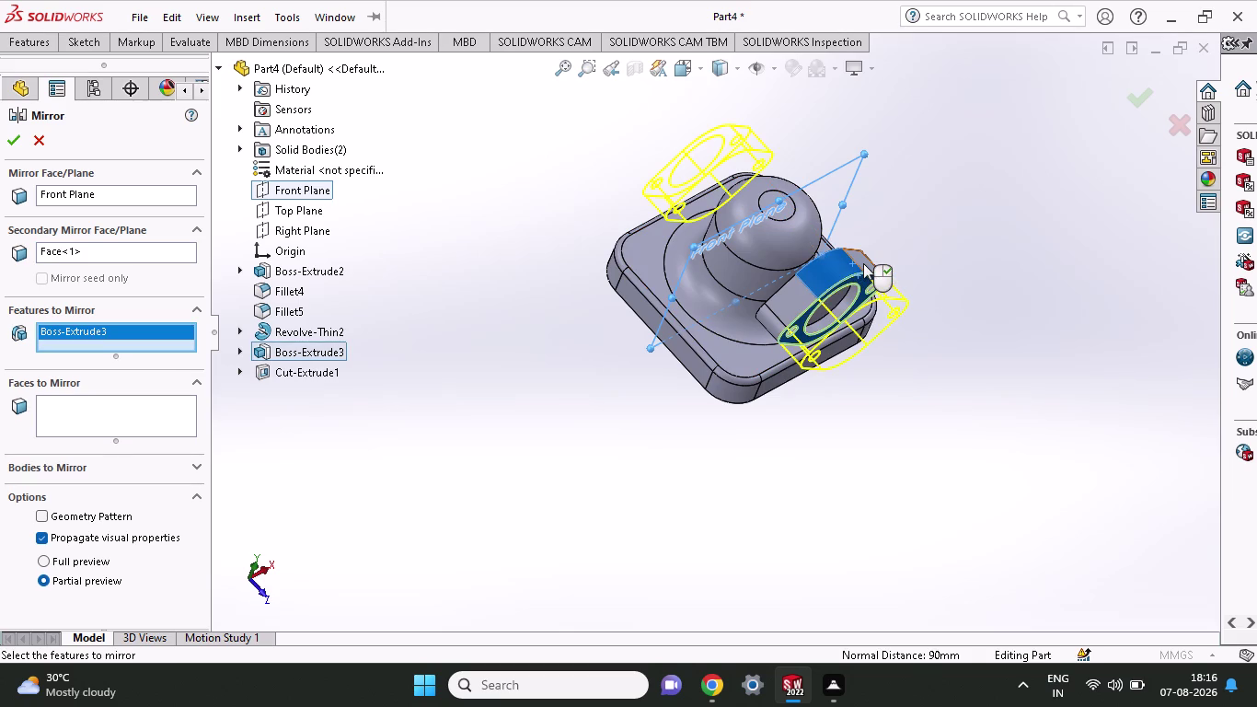
click(863, 263)
click(864, 264)
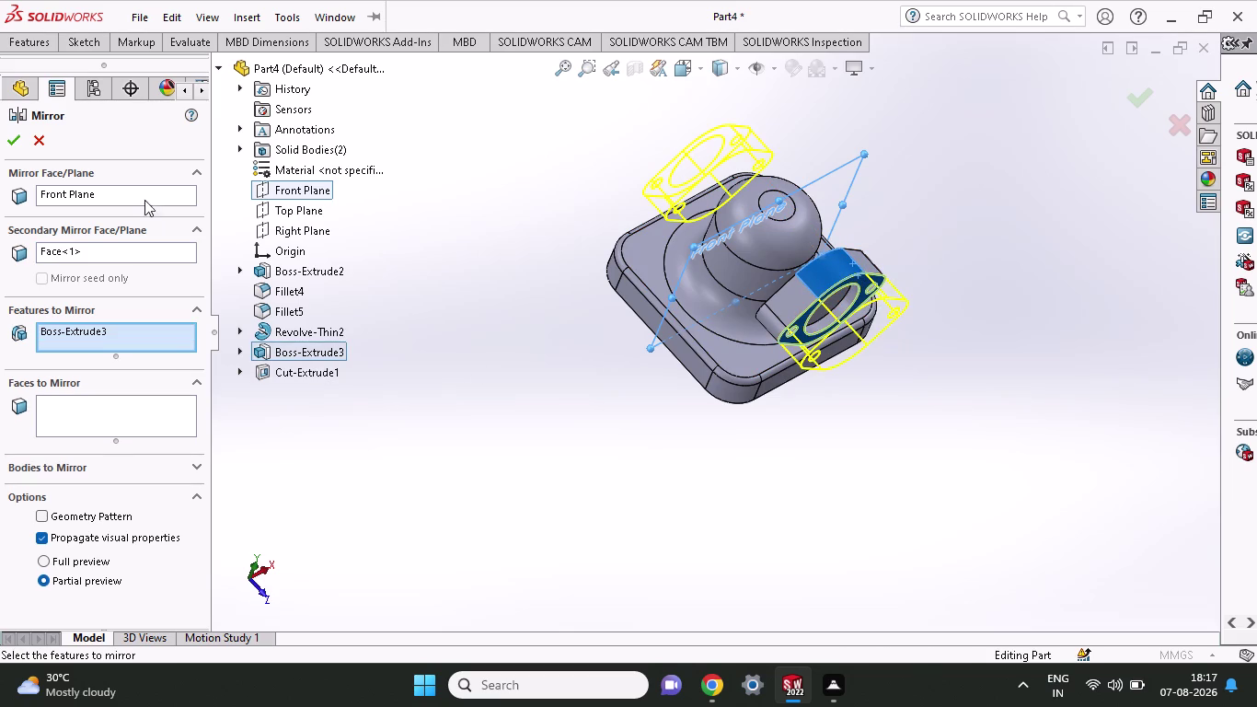
click(10, 152)
click(11, 139)
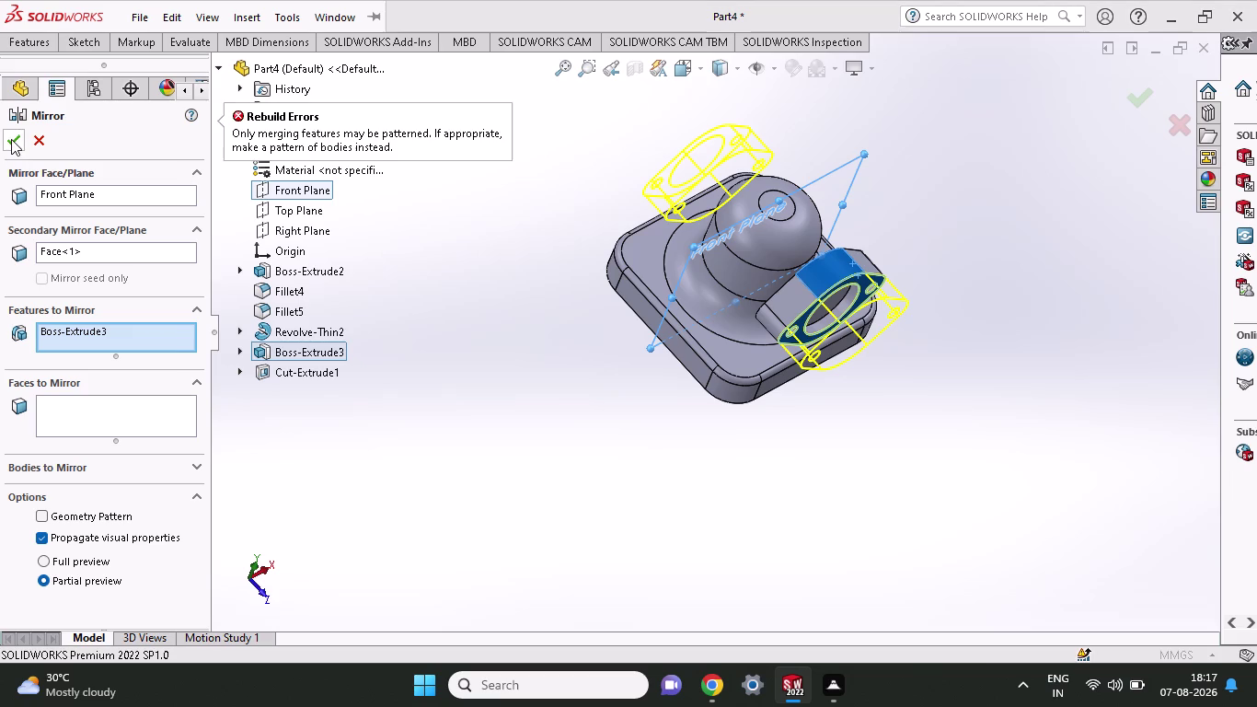
click(11, 139)
key(Escape)
key(Escape)
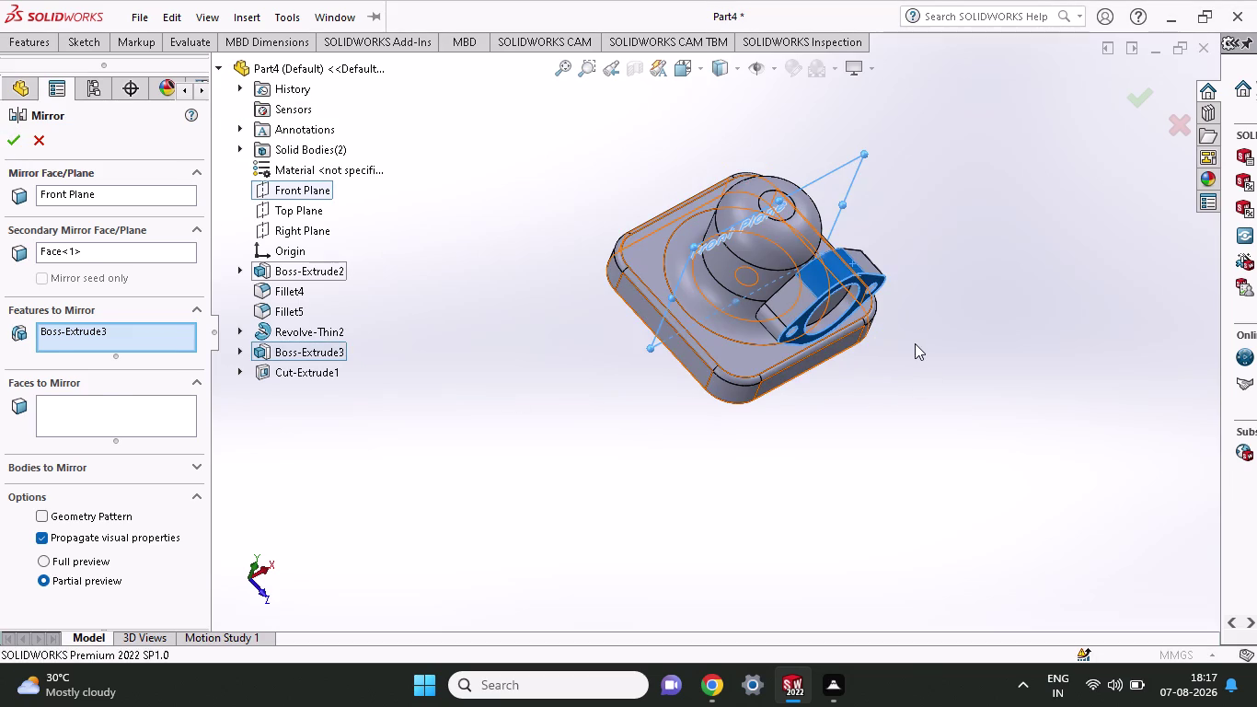
click(936, 353)
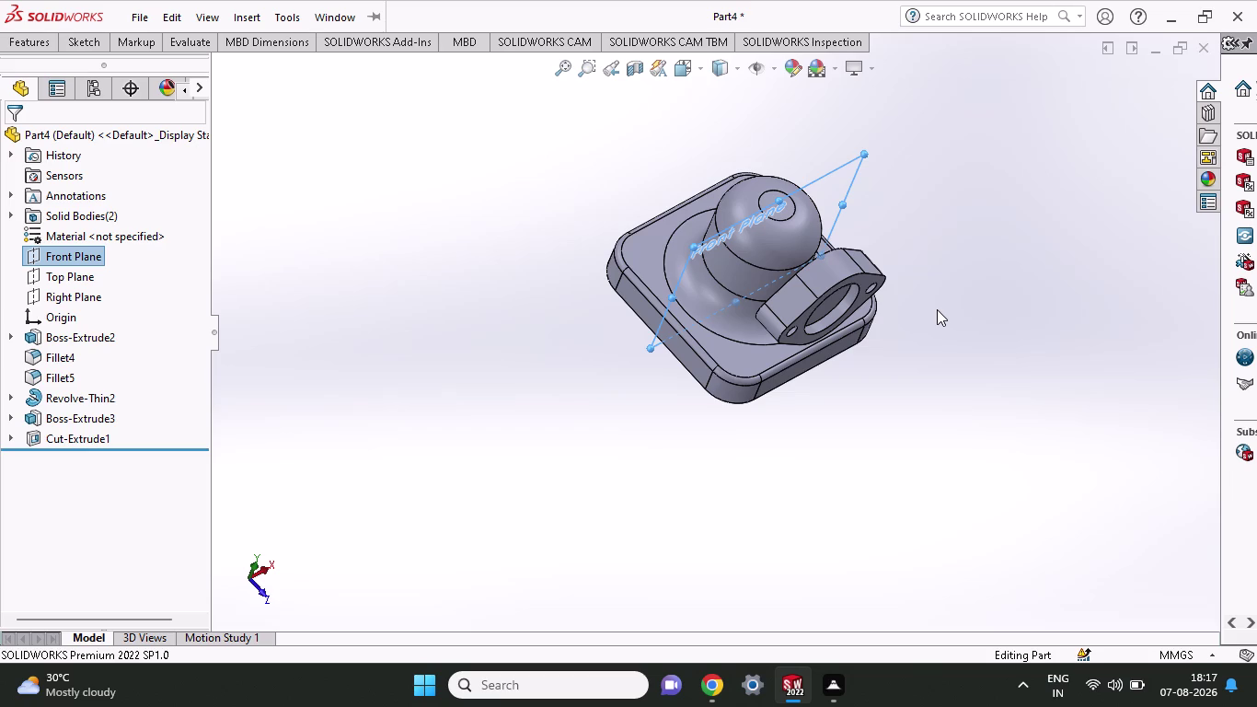
Check the Sketch tools, then start a fresh Mirror feature about Front Plane.
click(99, 37)
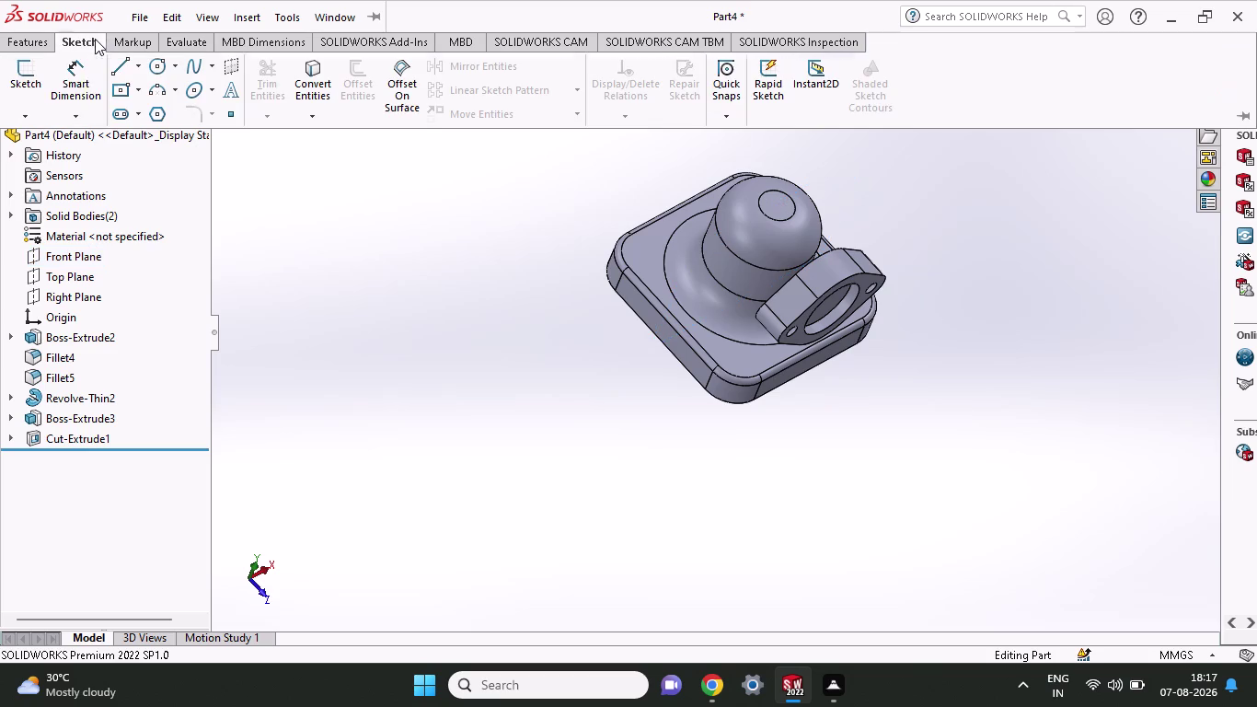
click(71, 252)
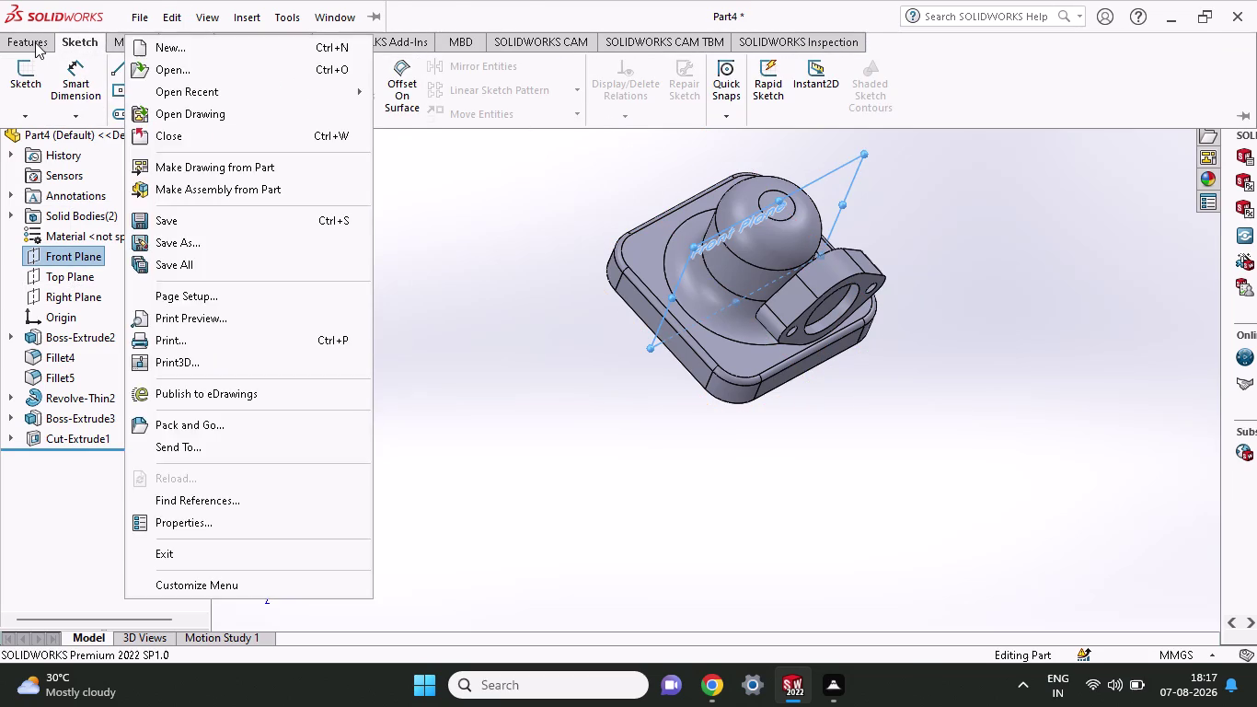
click(34, 43)
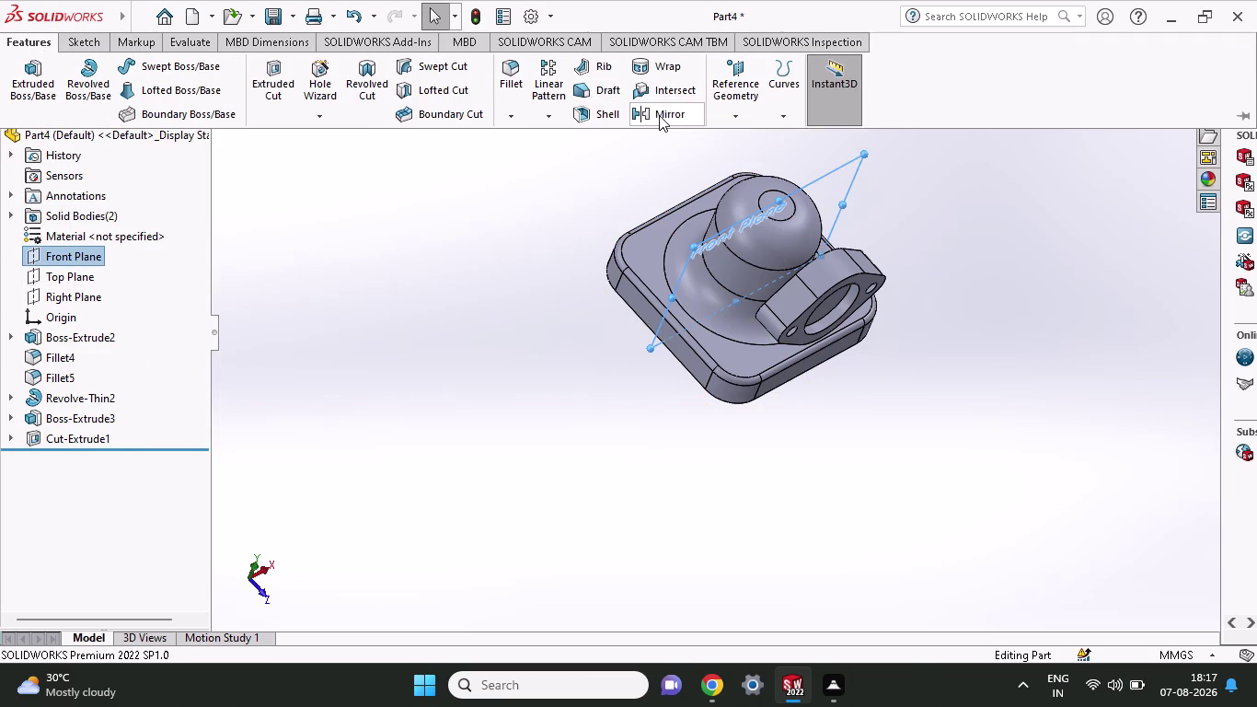
click(659, 115)
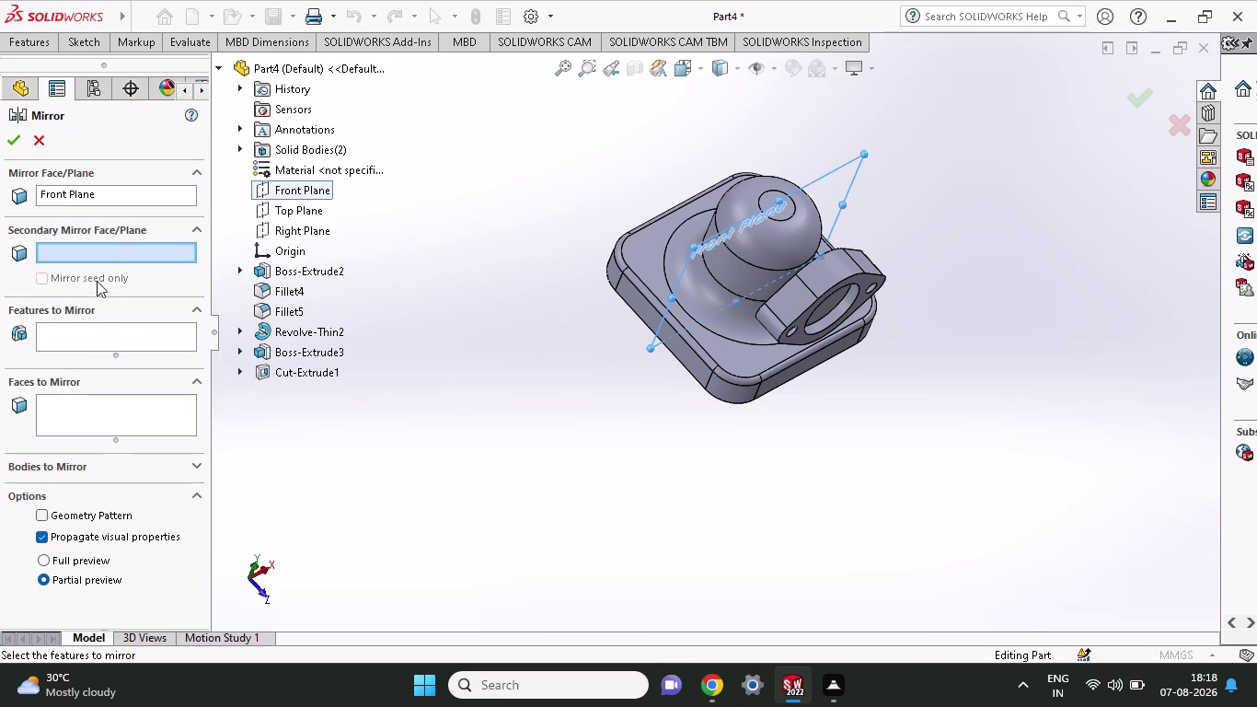
Add seven visible flange faces to Faces to Mirror.
click(105, 418)
scroll(down, 3)
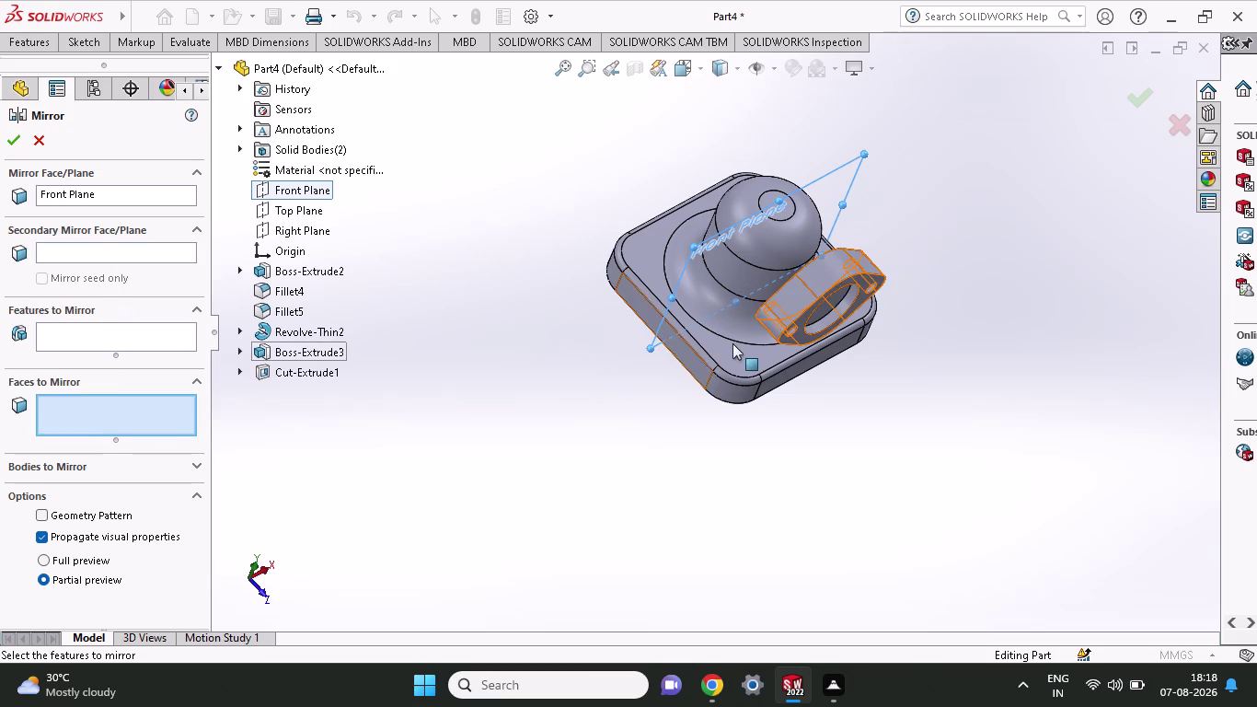
click(808, 295)
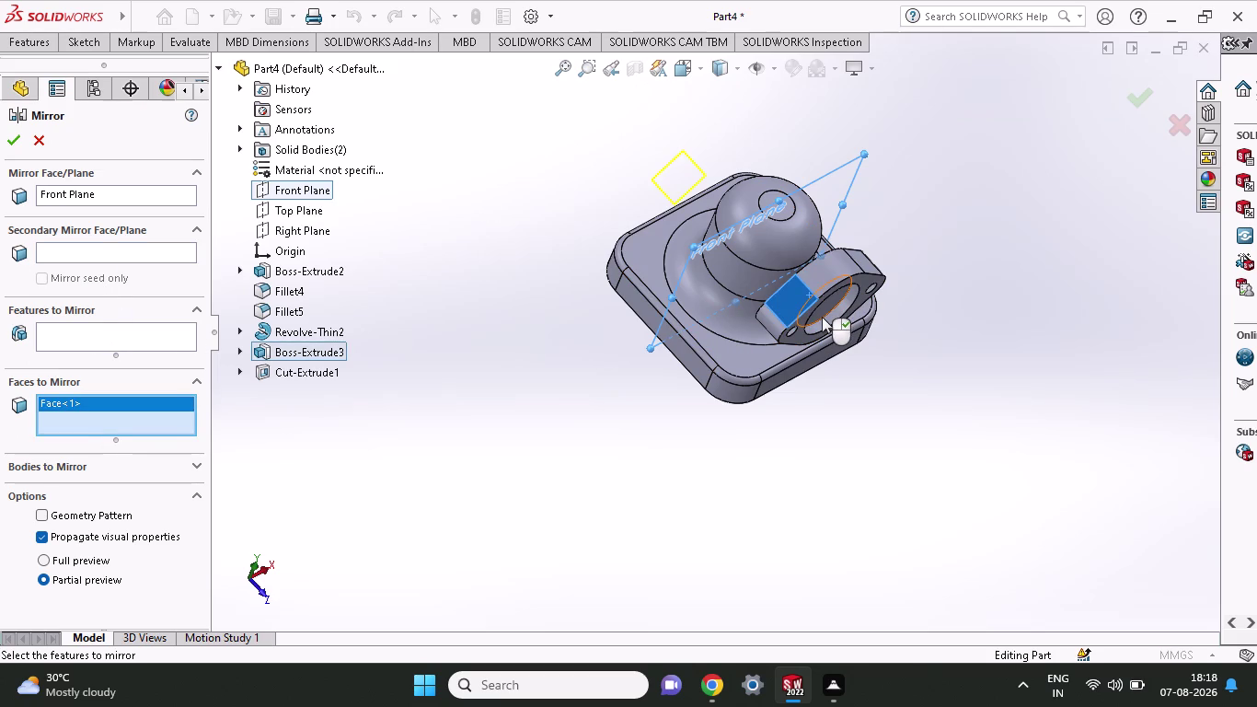
click(822, 316)
click(858, 287)
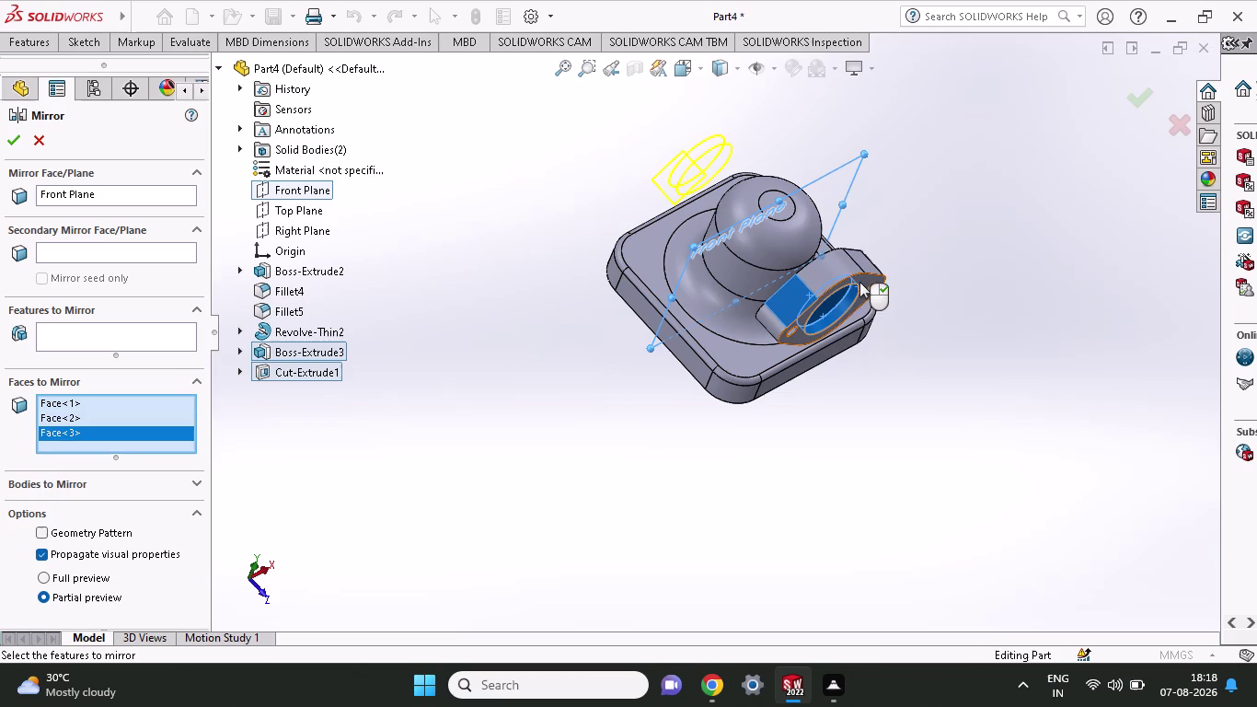
click(862, 280)
click(854, 266)
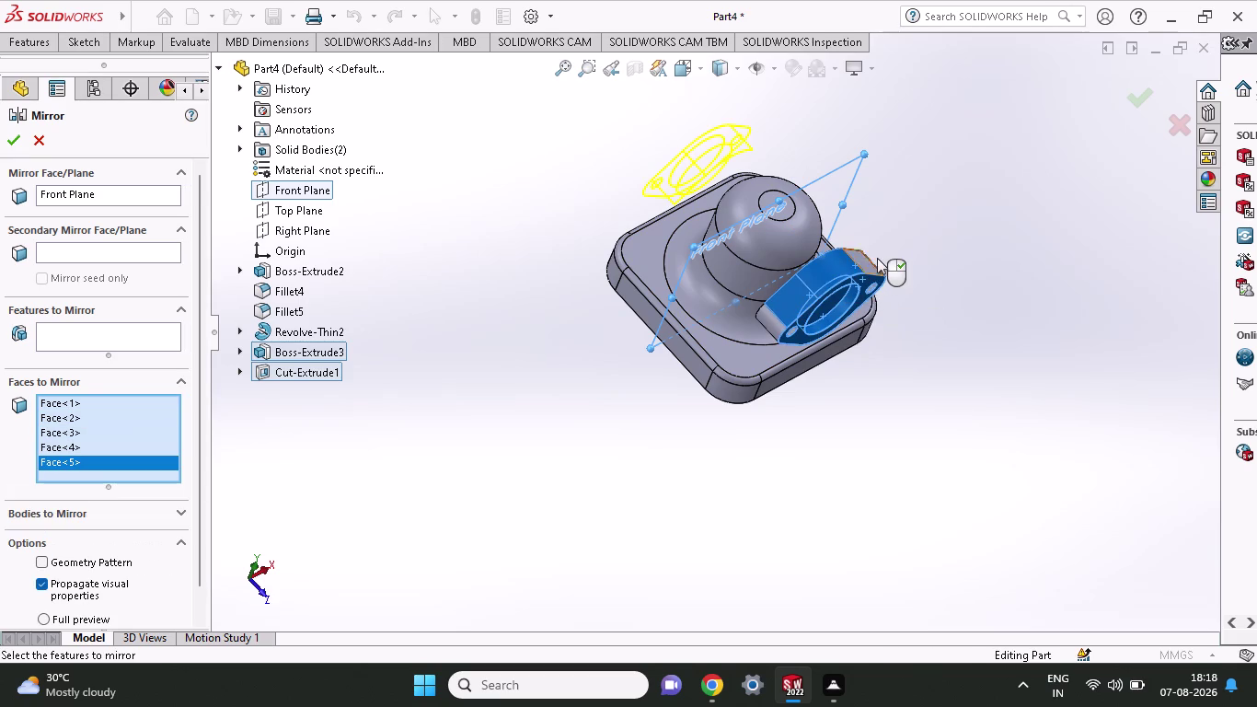
click(870, 266)
click(780, 326)
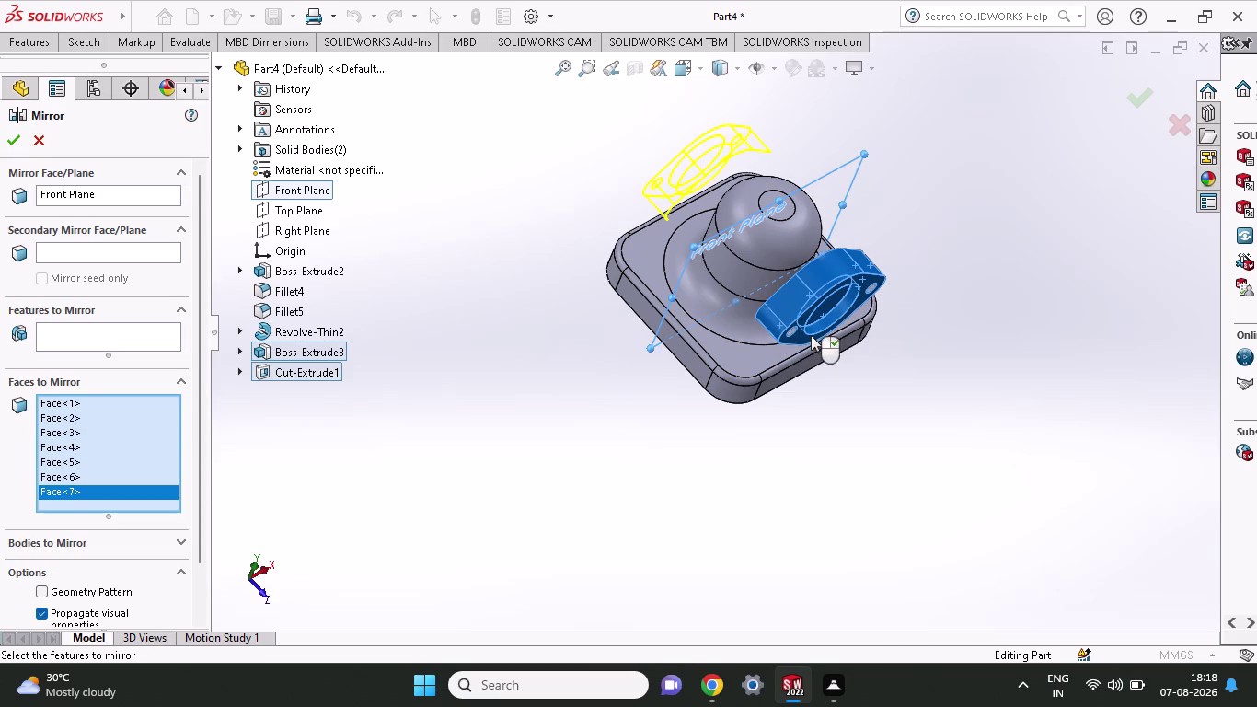
Add five hidden back and underside flange faces, making twelve in total.
middle_drag(910, 305, 706, 259)
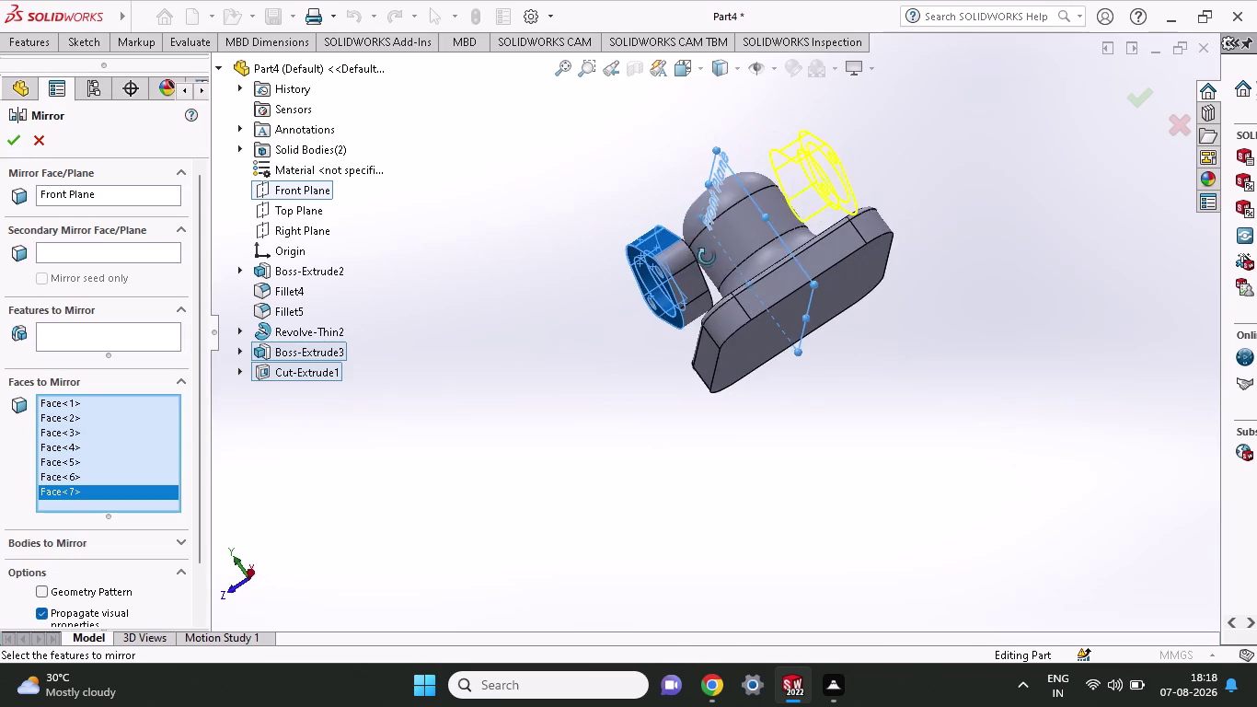
middle_drag(707, 259, 705, 243)
click(672, 270)
click(671, 252)
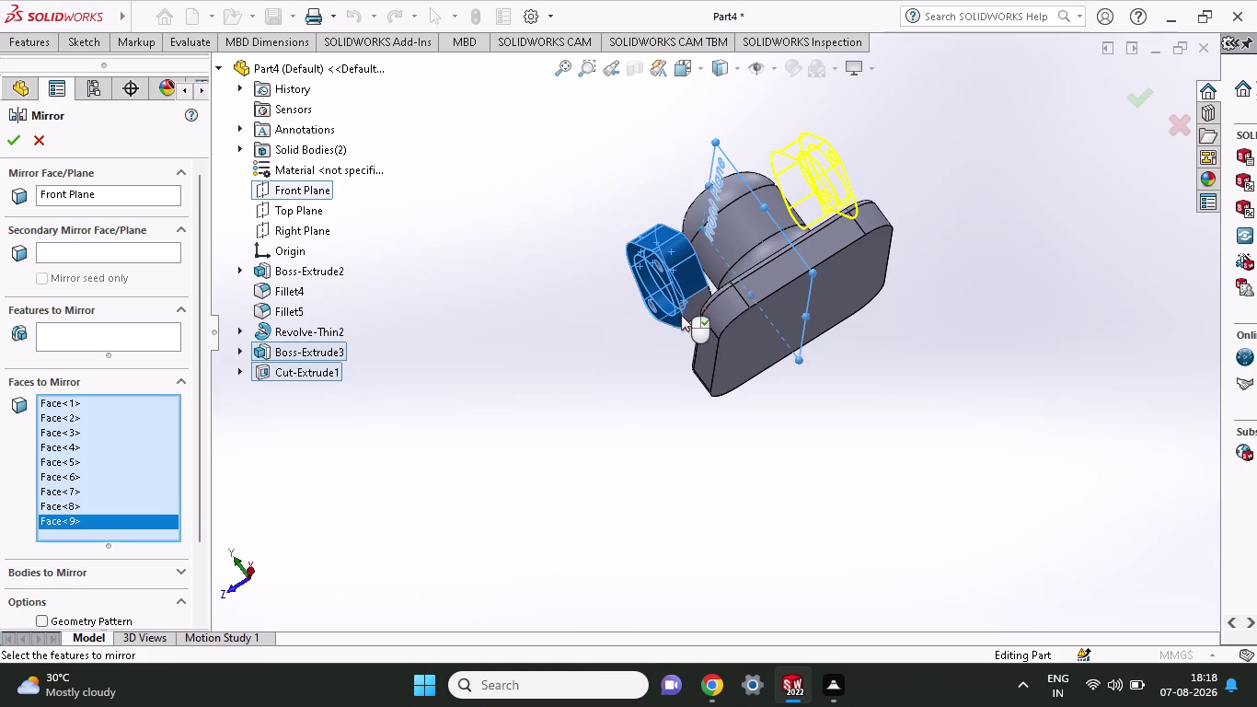
click(683, 313)
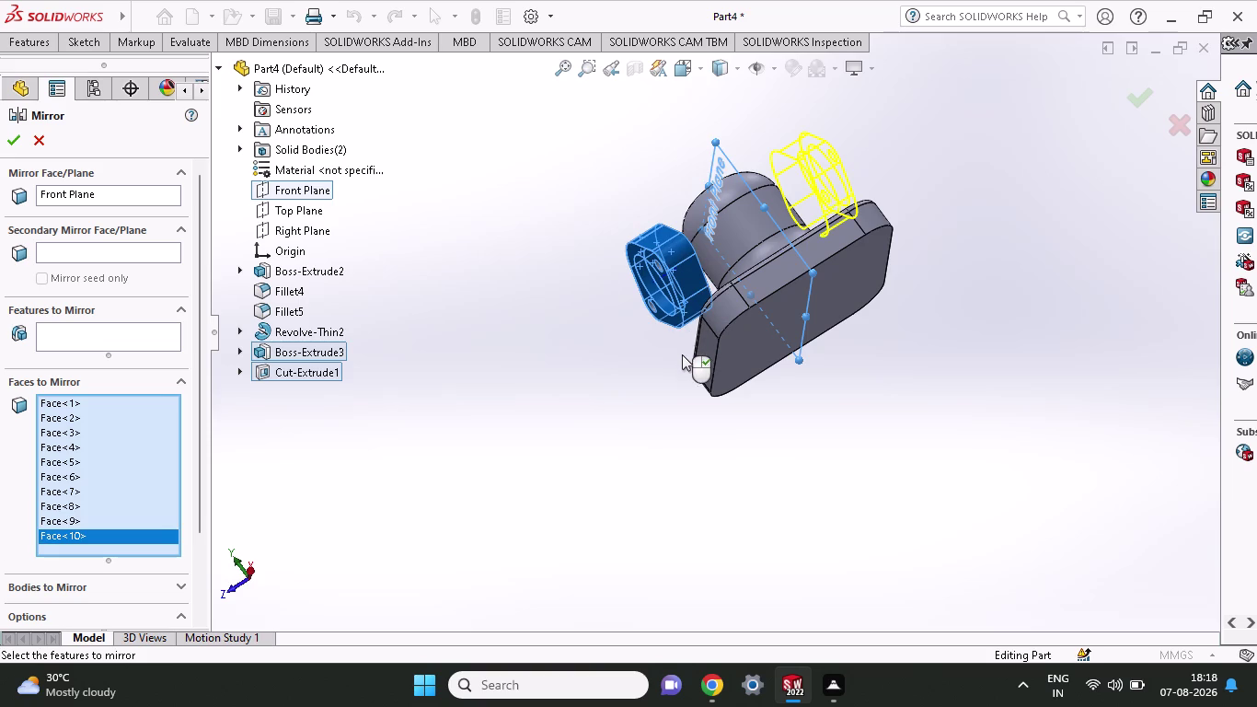
middle_drag(646, 368, 709, 236)
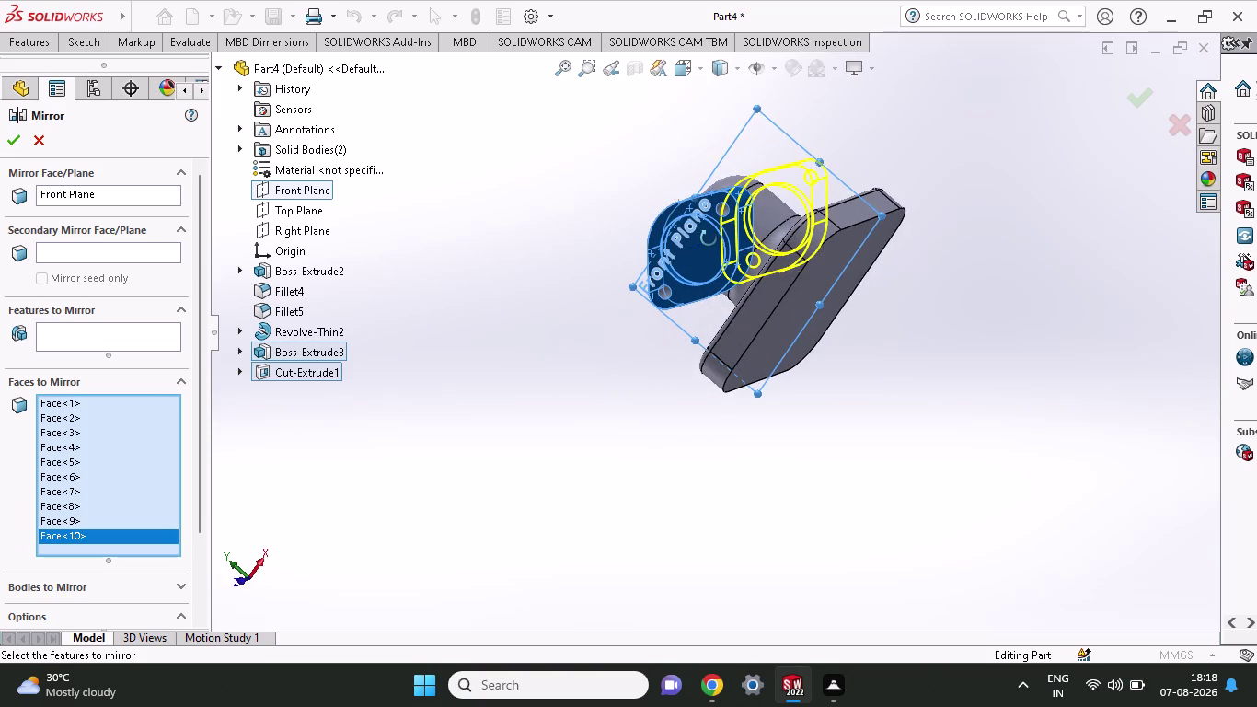
middle_drag(709, 237, 700, 90)
click(684, 234)
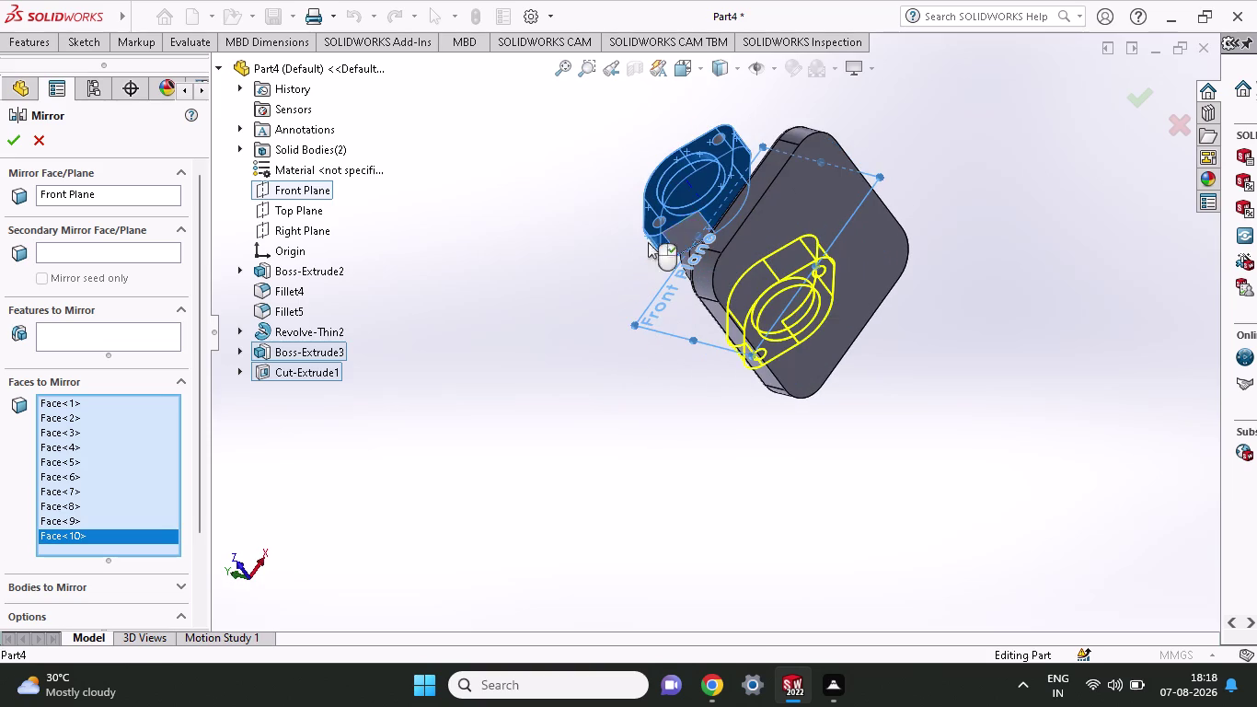
middle_drag(587, 229, 880, 518)
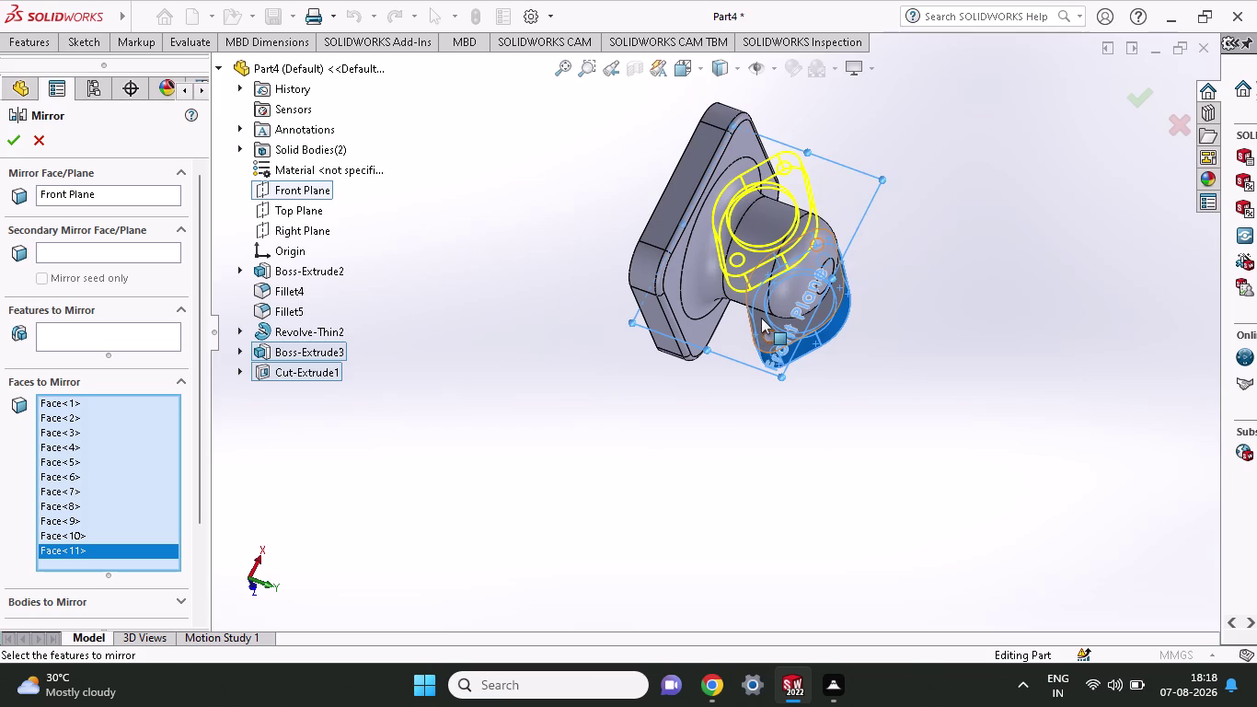
scroll(down, 3)
scroll(down, 3)
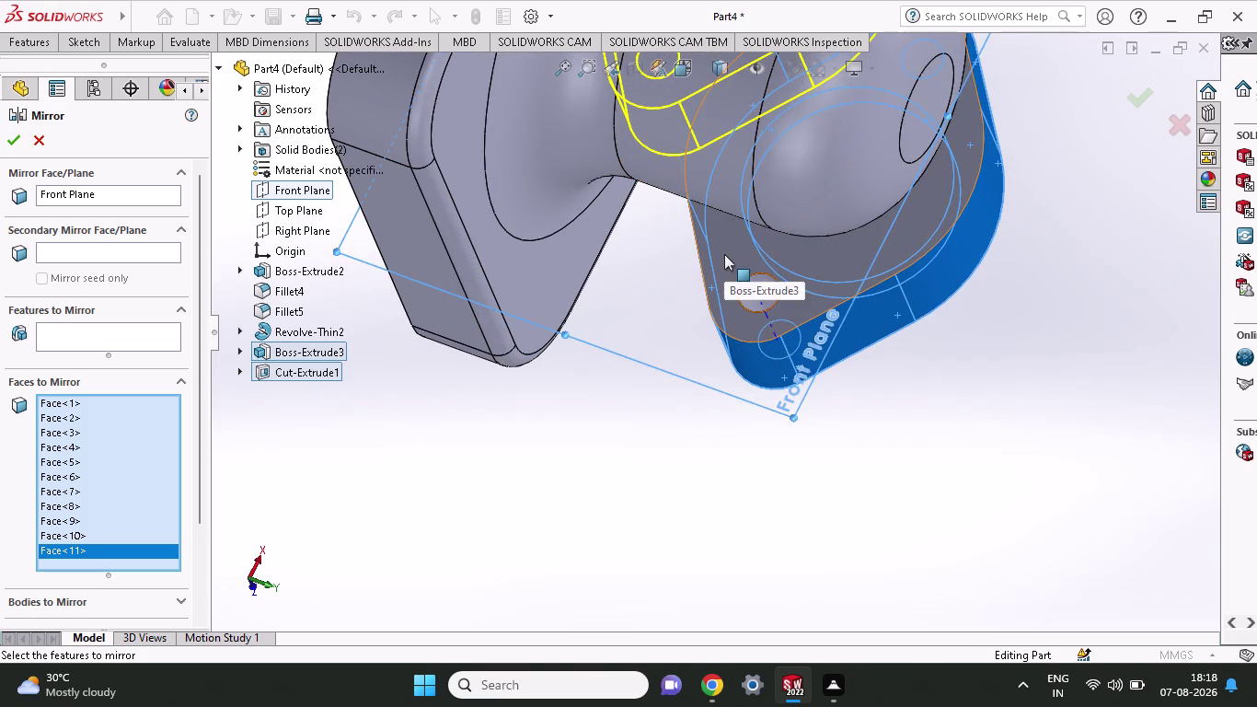
click(724, 254)
Inspect the mirrored flange preview from the side and other angles.
middle_drag(864, 488, 755, 373)
middle_drag(749, 366, 731, 339)
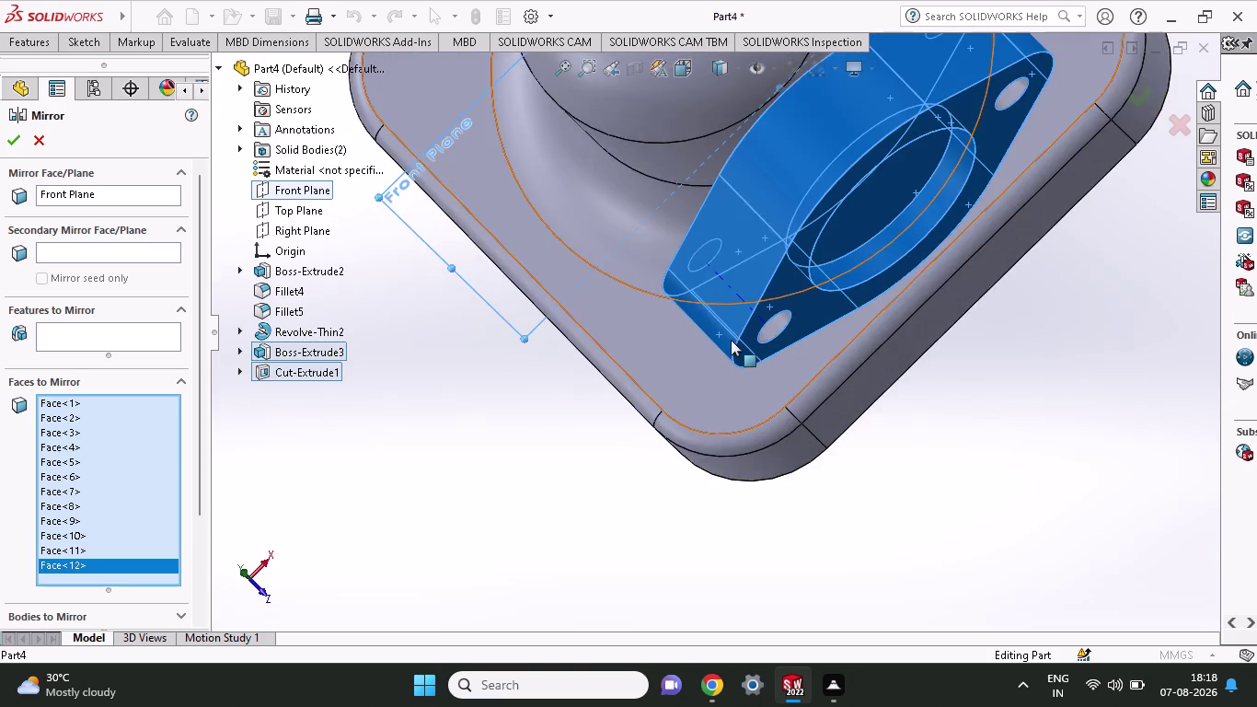
scroll(up, 3)
scroll(up, 3)
scroll(up, 3)
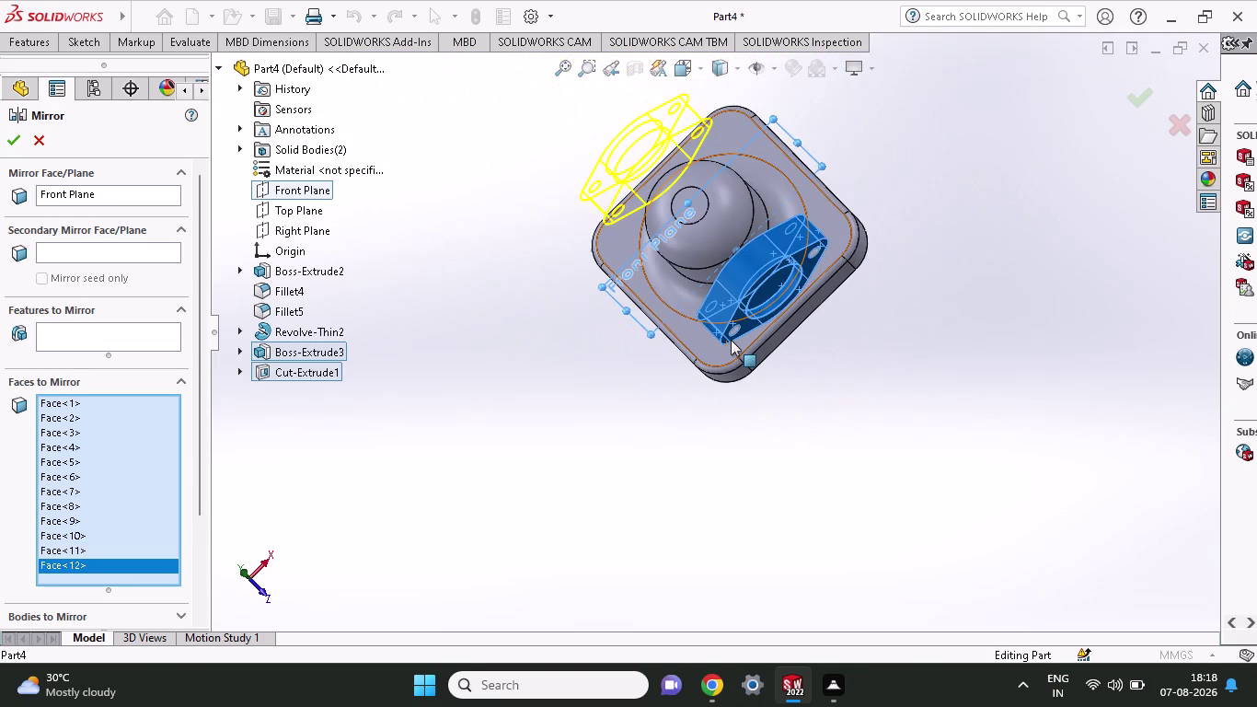
middle_drag(568, 412, 637, 243)
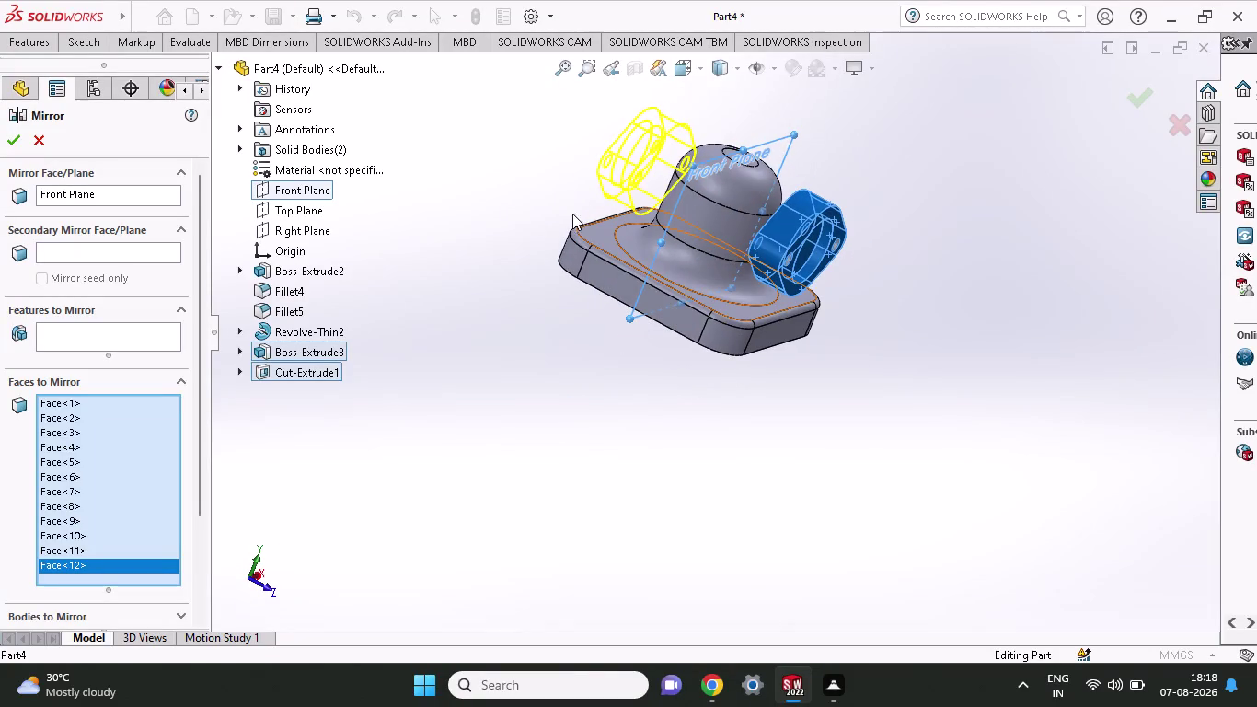
scroll(up, 3)
middle_drag(673, 360, 636, 315)
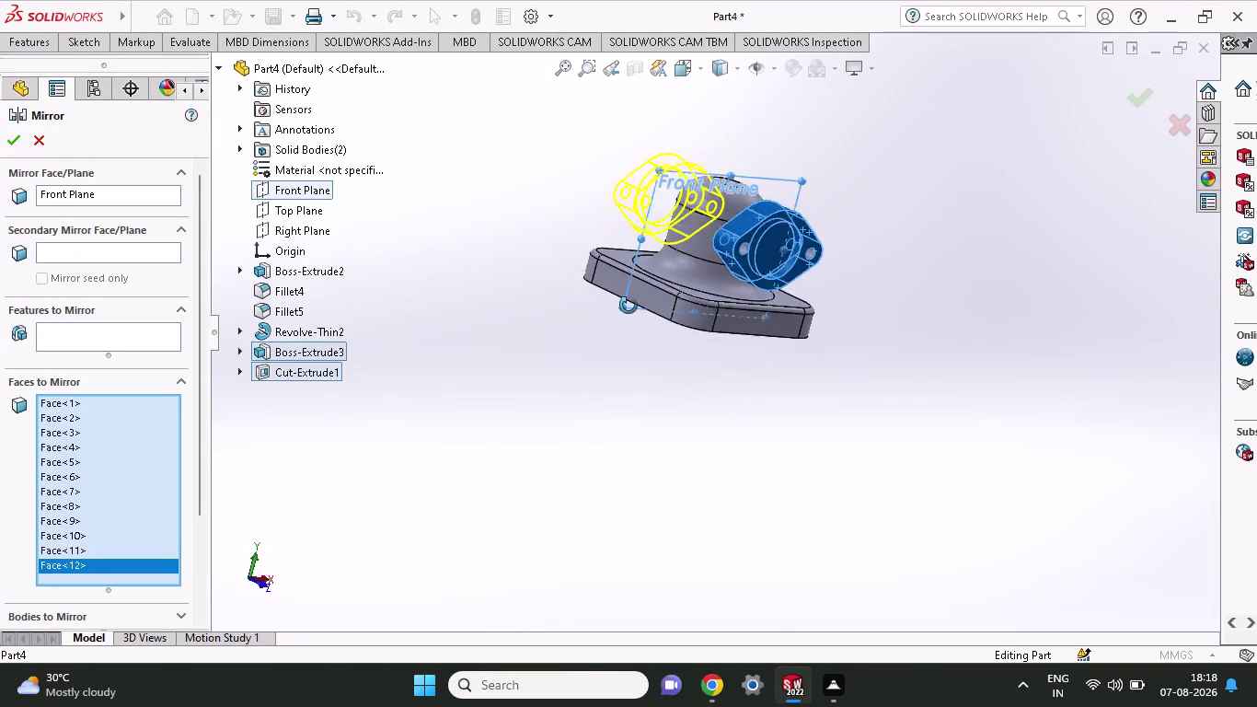
middle_drag(636, 315, 618, 293)
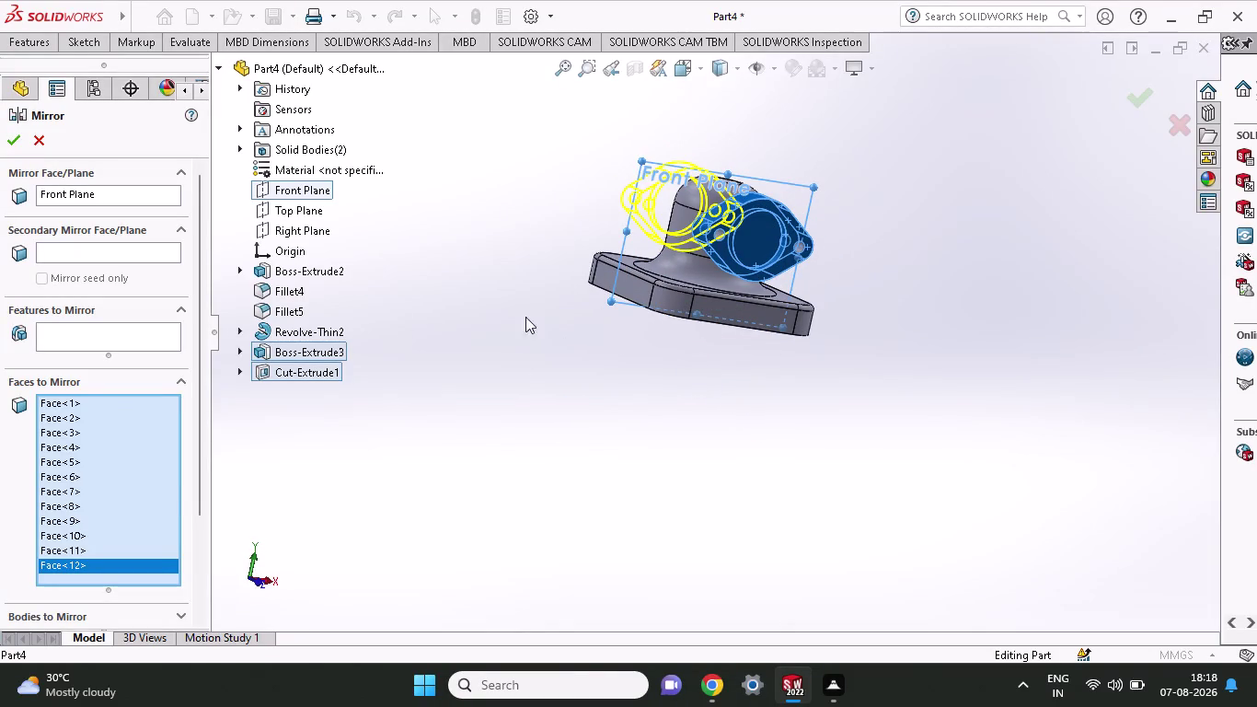
click(69, 339)
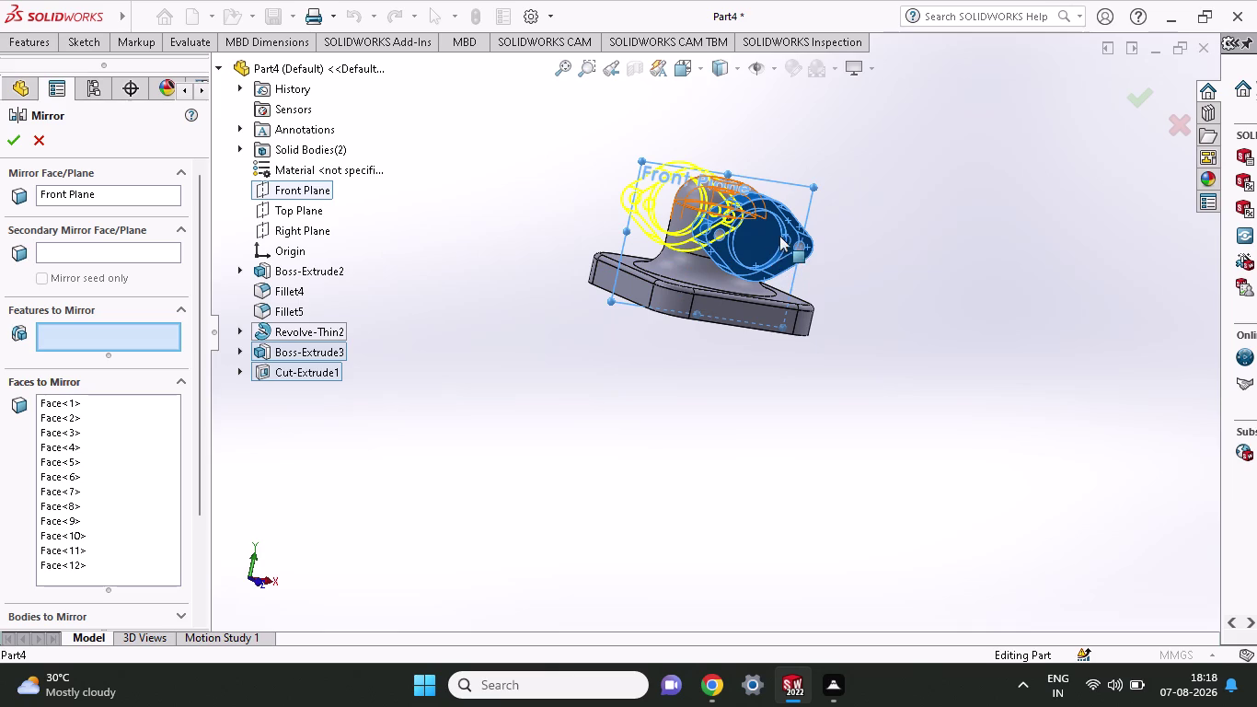
Add Boss-Extrude3, apply the mirror, and accept the low-memory warning.
click(787, 221)
click(9, 133)
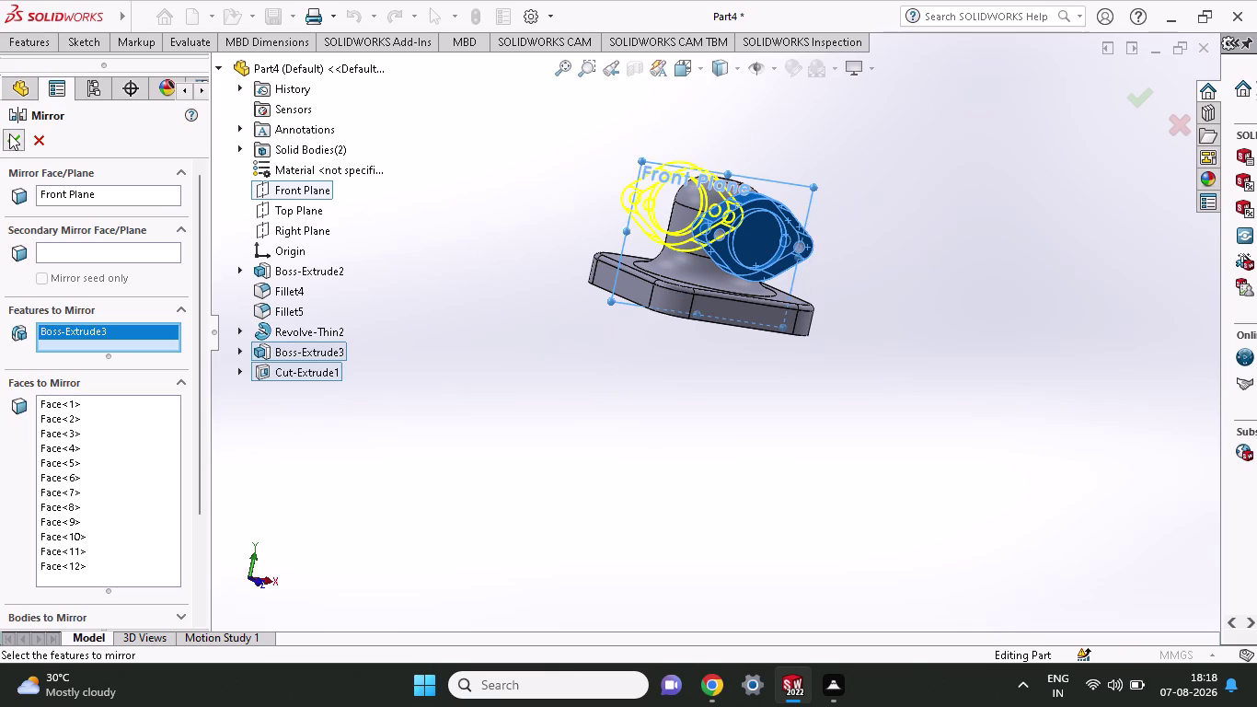
click(680, 384)
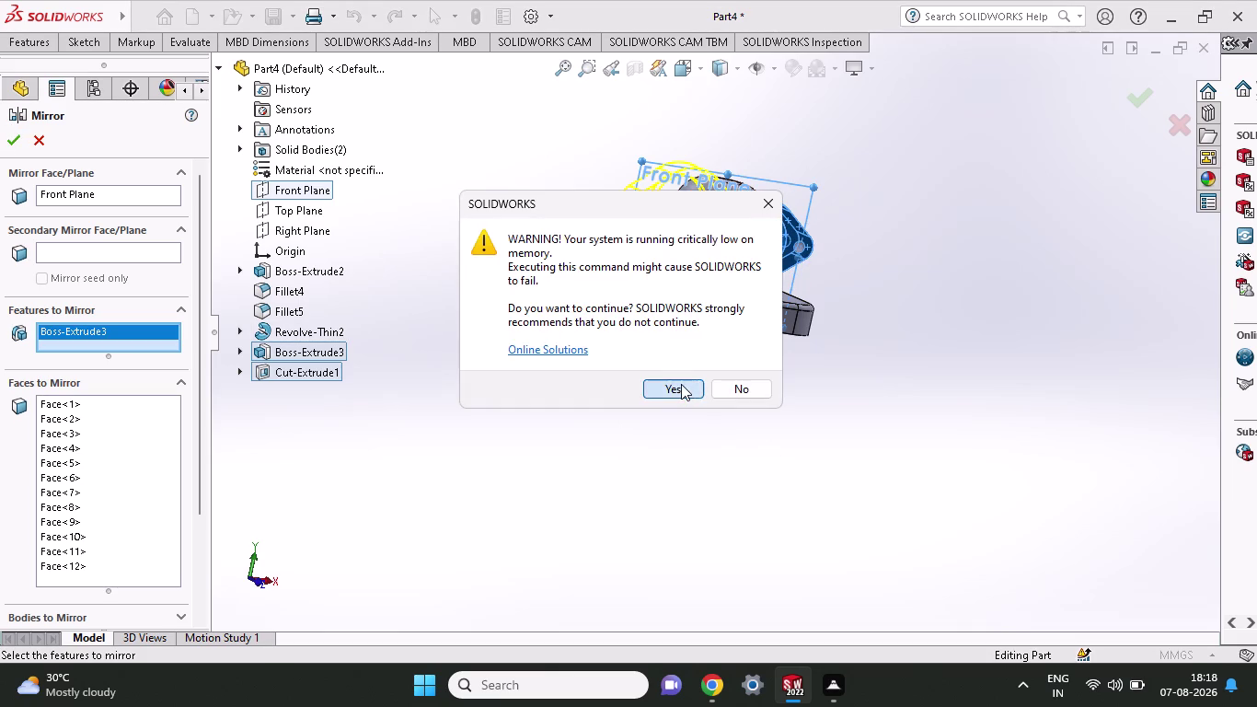
middle_drag(498, 323, 528, 441)
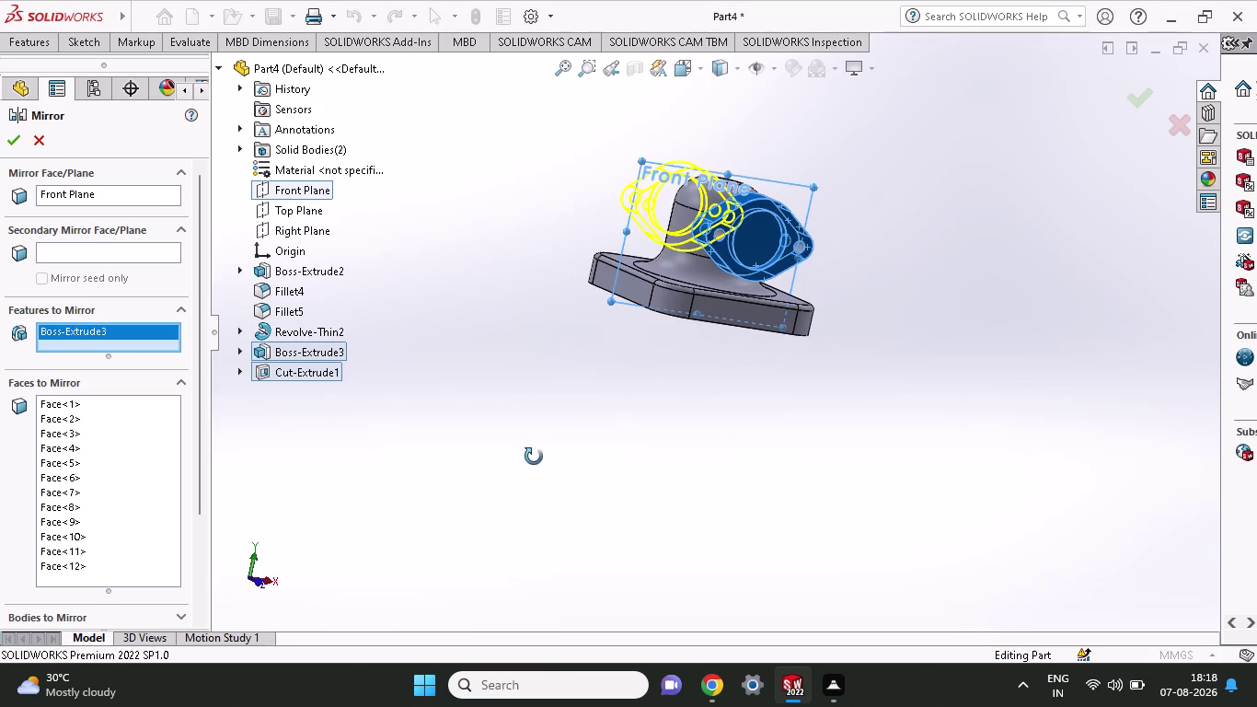
middle_drag(528, 441, 538, 468)
click(35, 143)
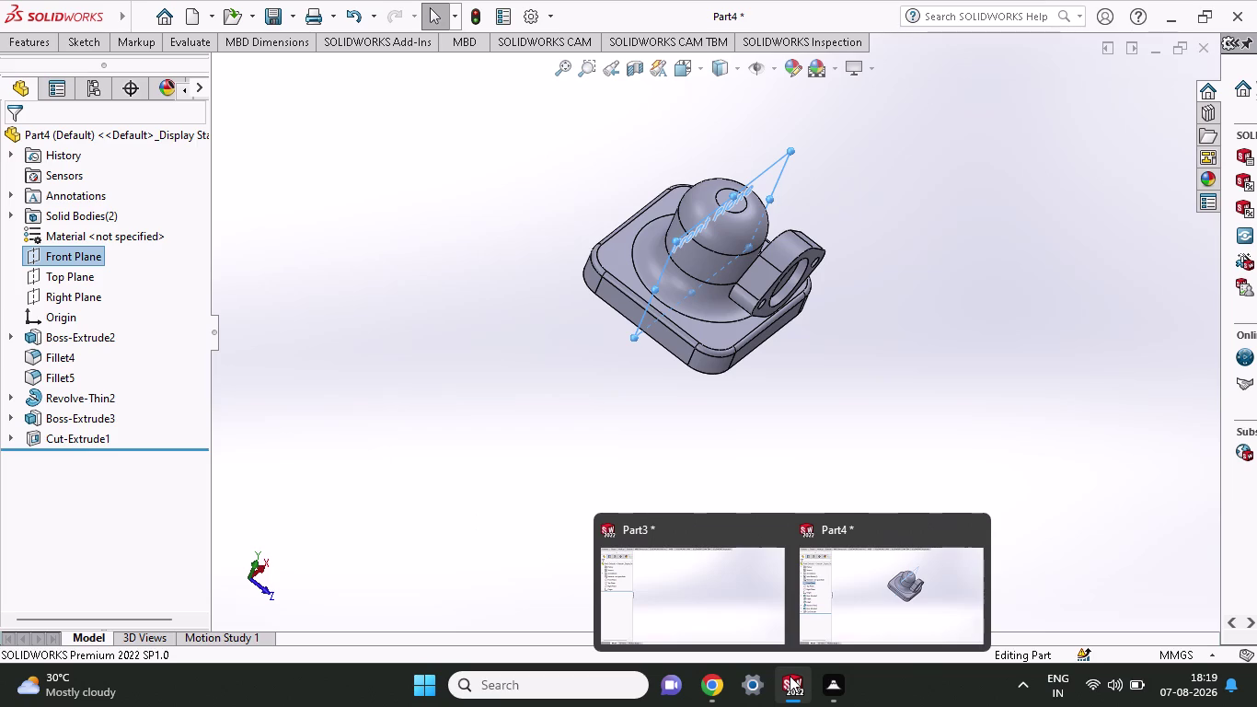
Select Front Plane and start a new Mirror feature about it.
click(54, 248)
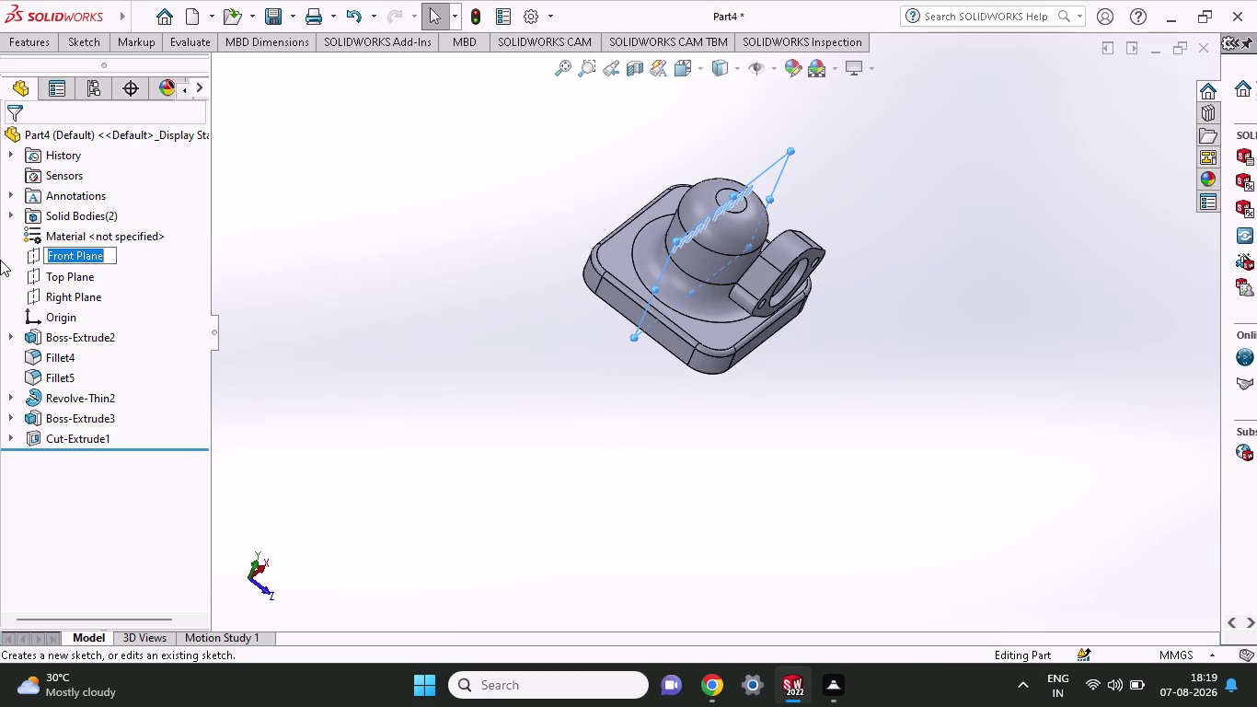
click(29, 259)
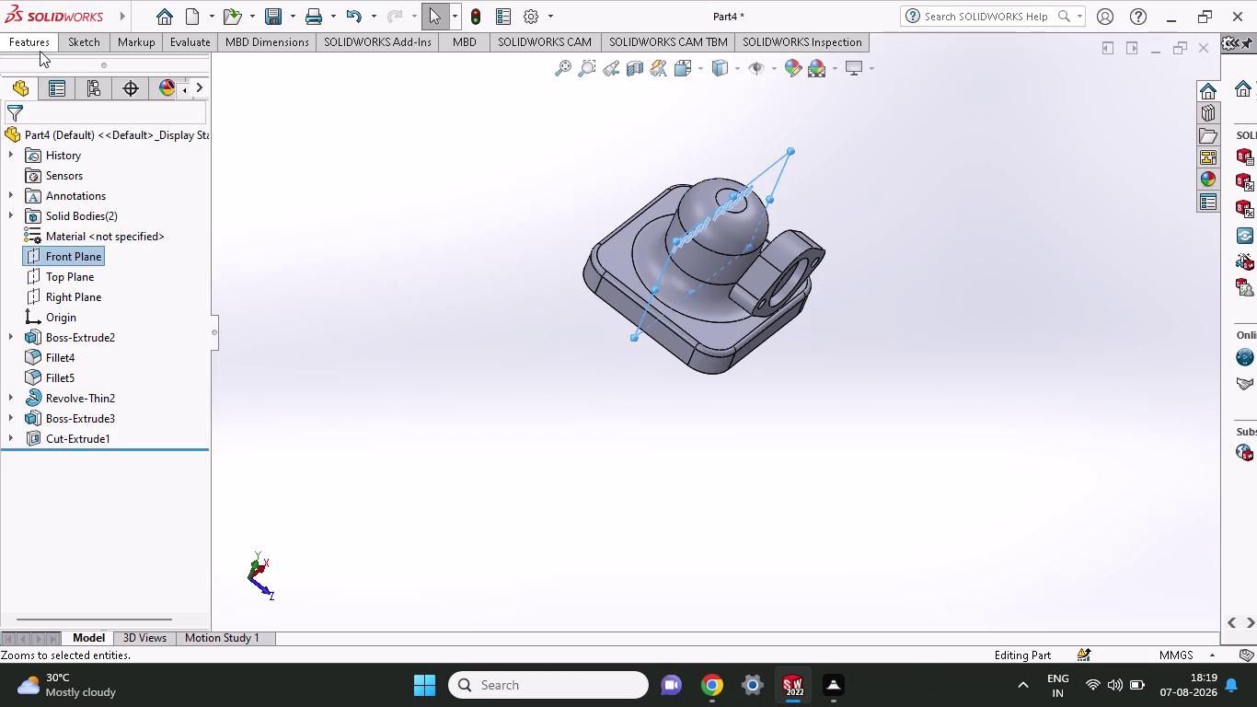
click(41, 42)
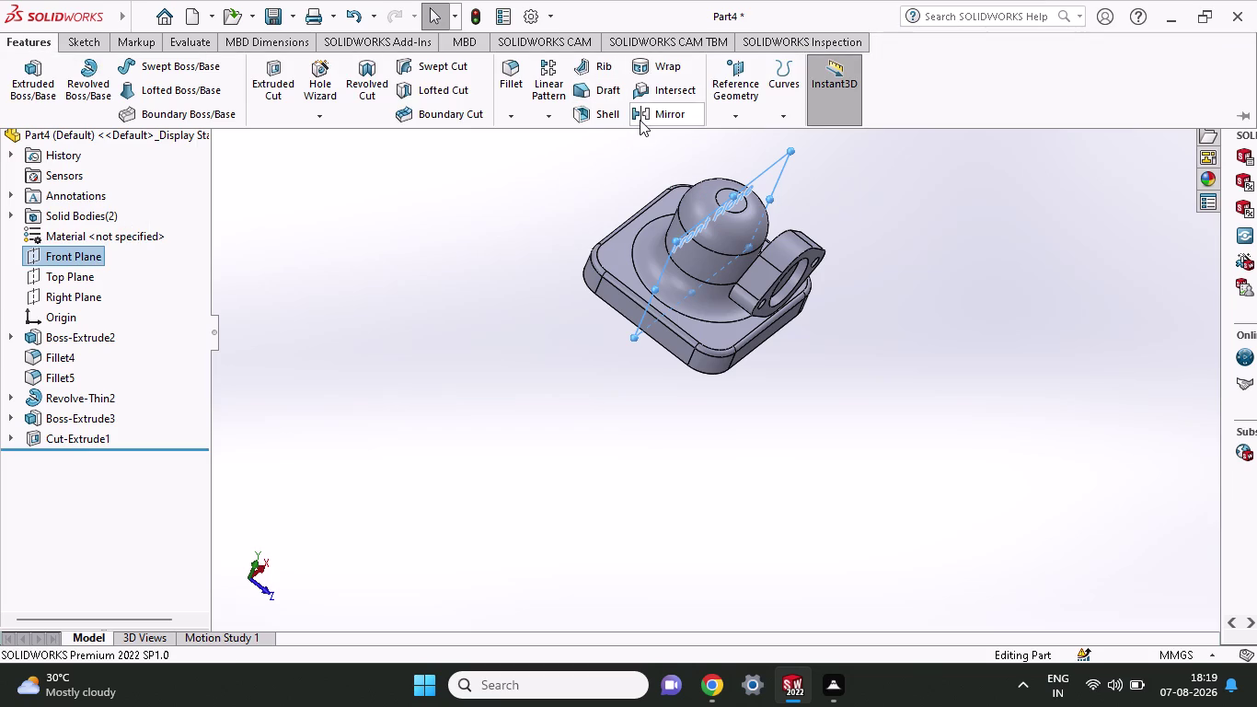
click(639, 120)
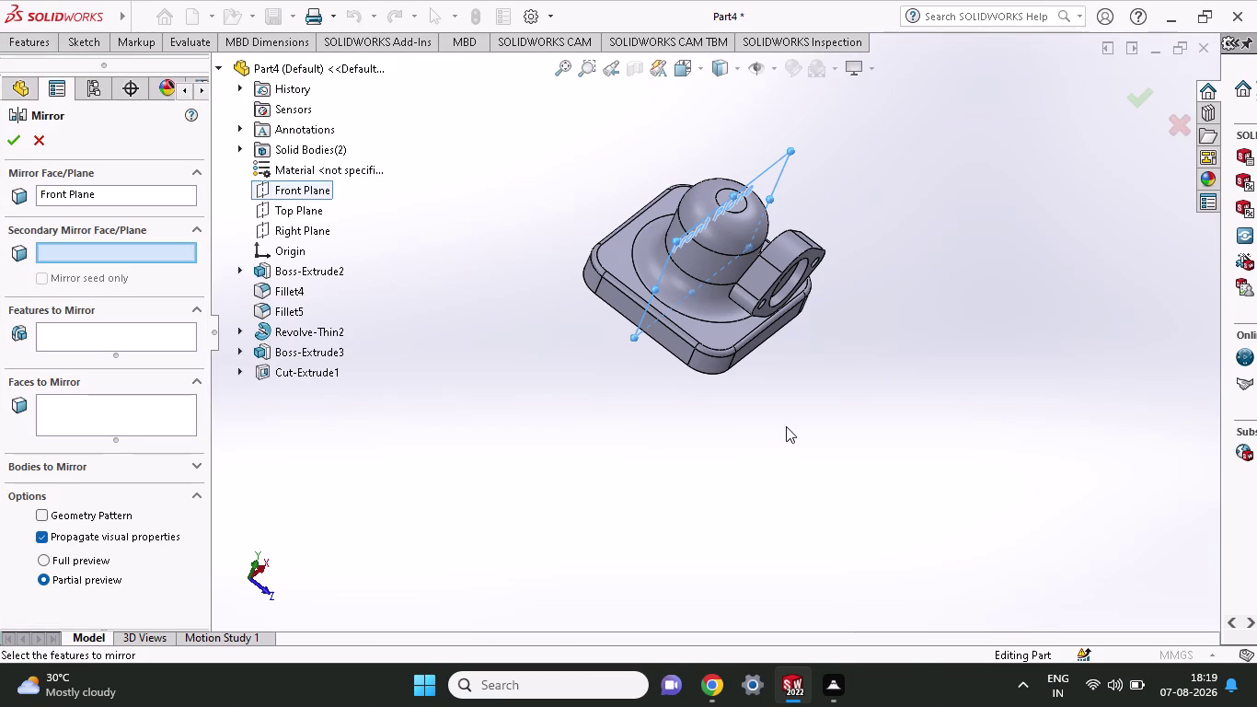
scroll(down, 3)
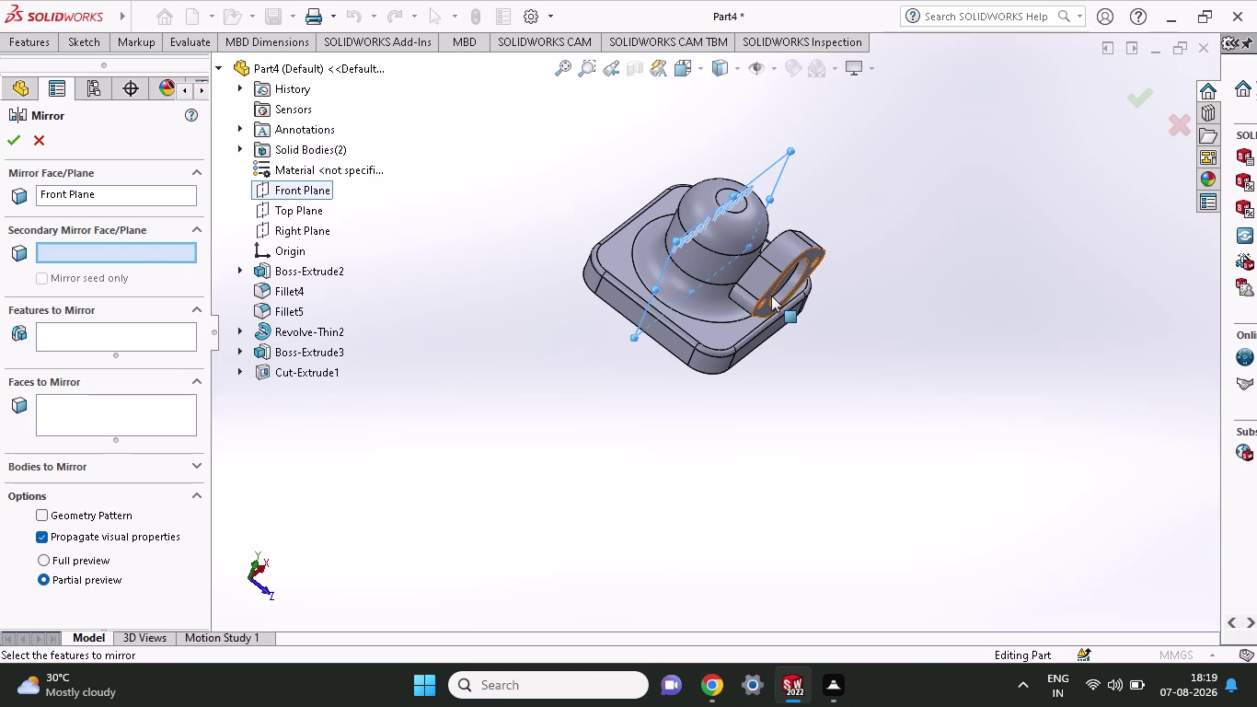
click(98, 337)
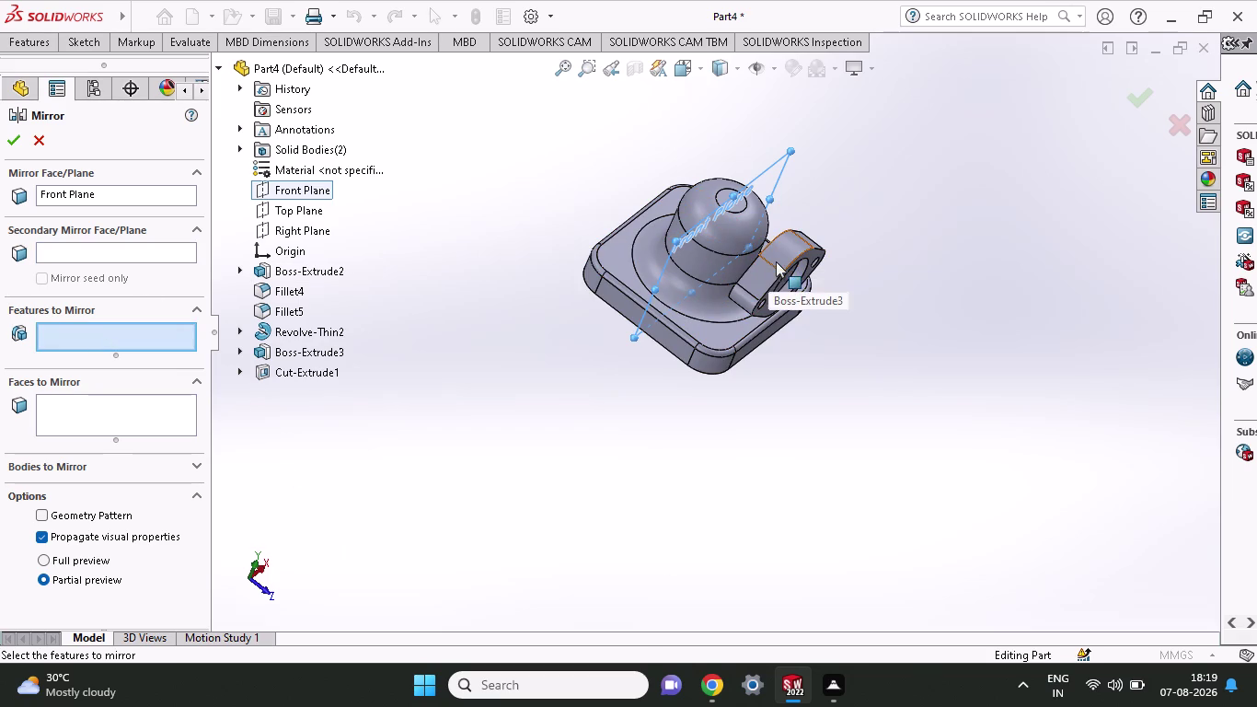
Pick Boss-Extrude3 and Cut-Extrude1 as the features to mirror.
click(779, 259)
click(767, 277)
click(746, 299)
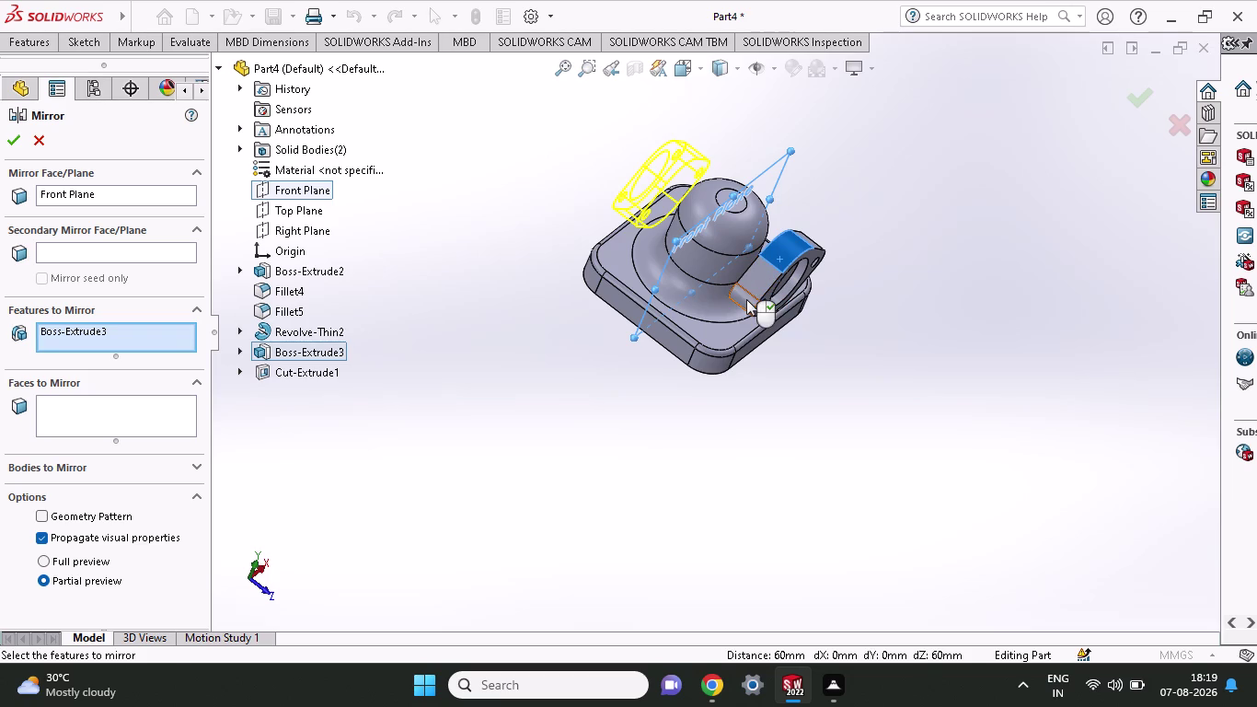
click(777, 299)
click(765, 305)
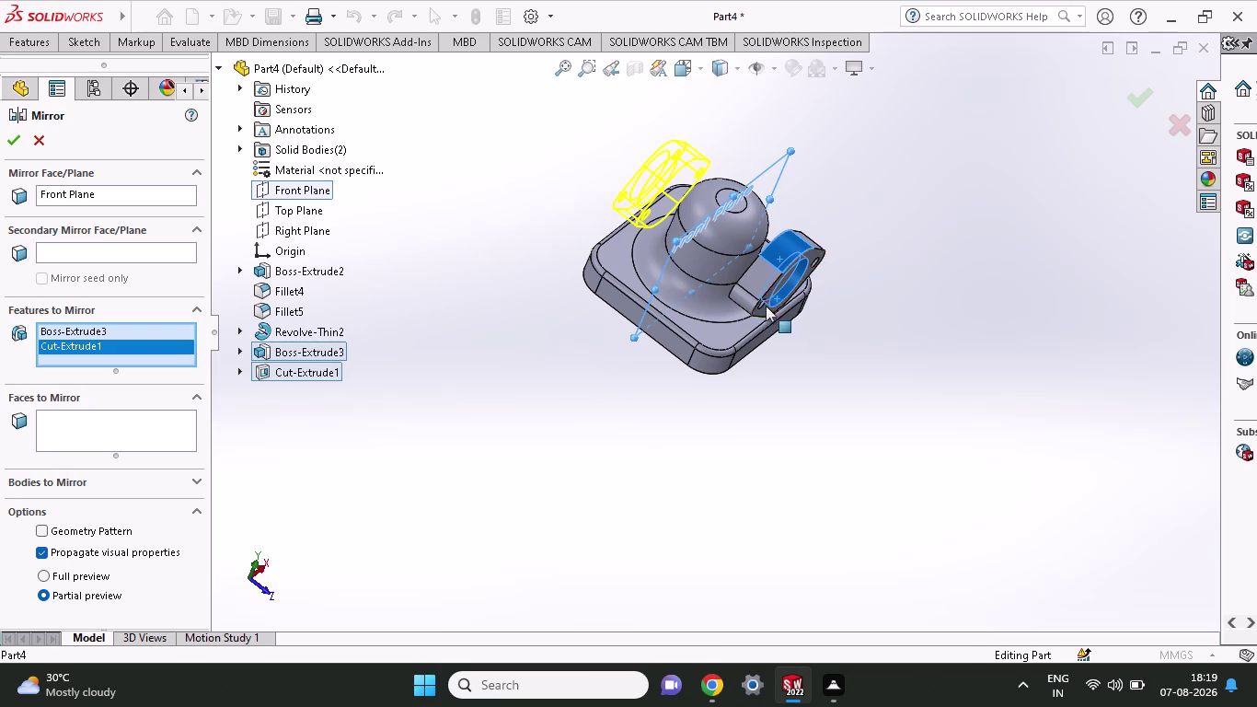
click(765, 283)
click(765, 278)
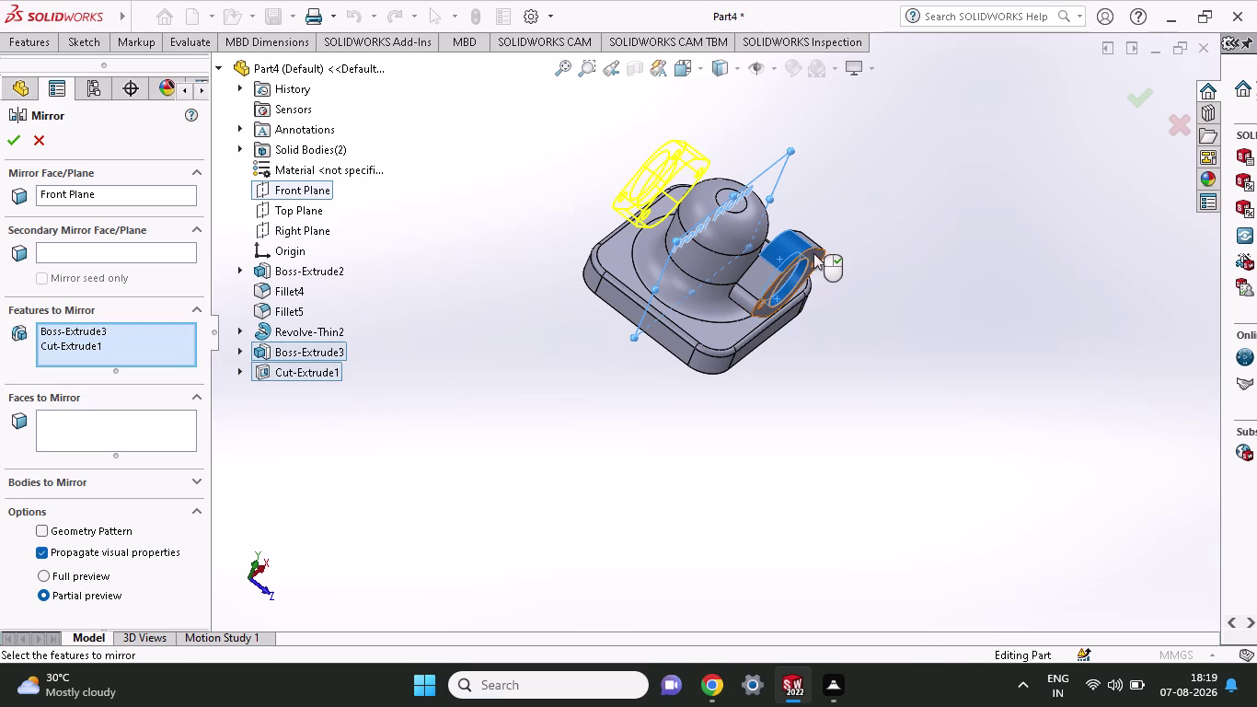
click(814, 249)
Inspect the mirror preview, adjust the selection, and try applying it.
middle_drag(858, 285, 842, 245)
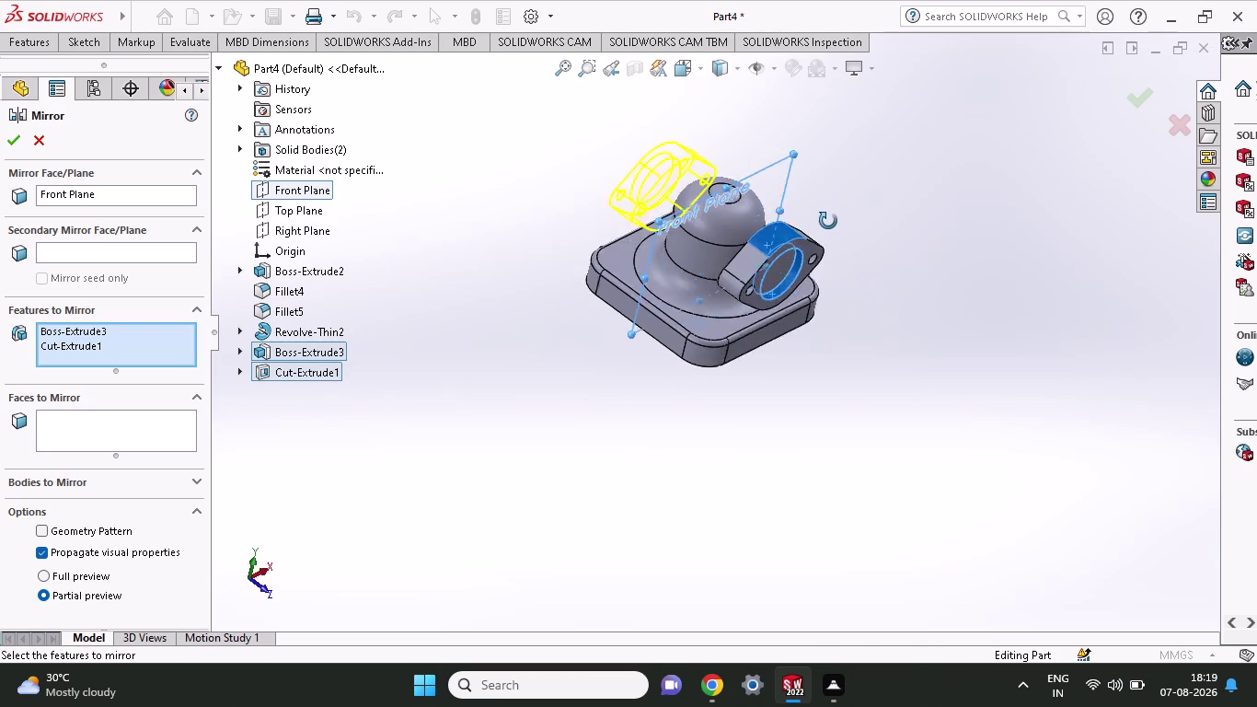
middle_drag(842, 244, 963, 271)
middle_click(823, 253)
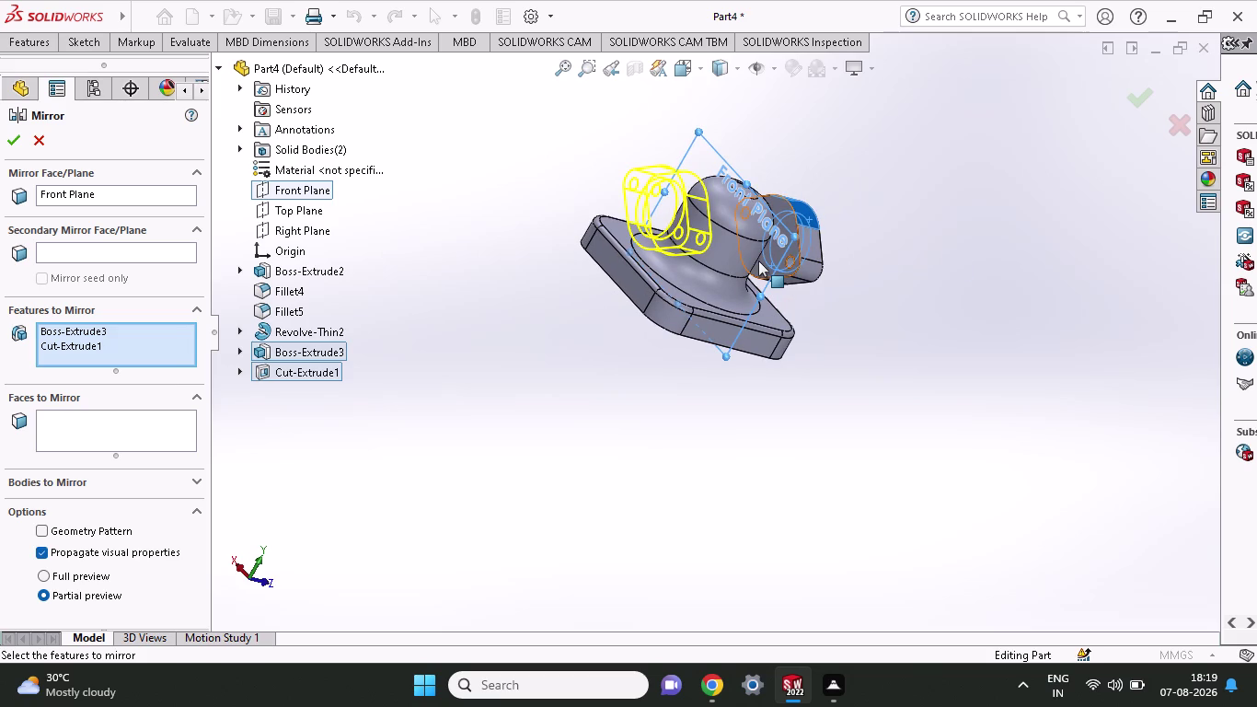
click(758, 260)
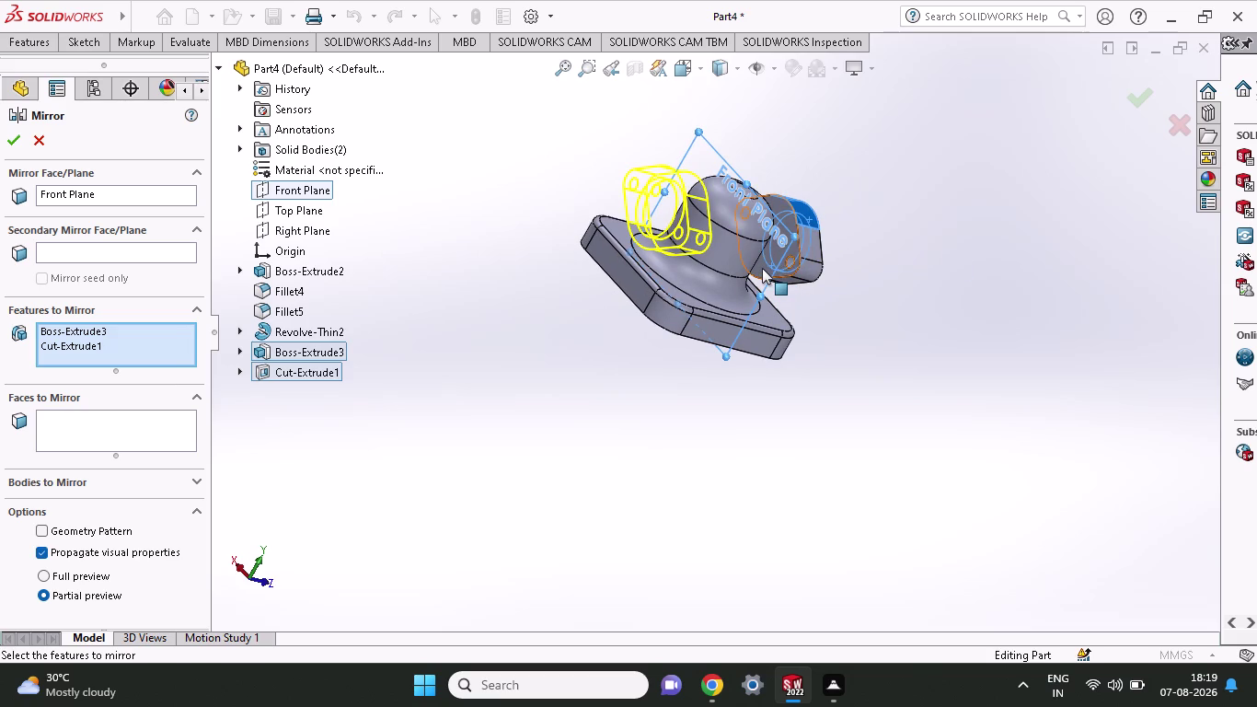
click(762, 268)
middle_drag(842, 265, 709, 261)
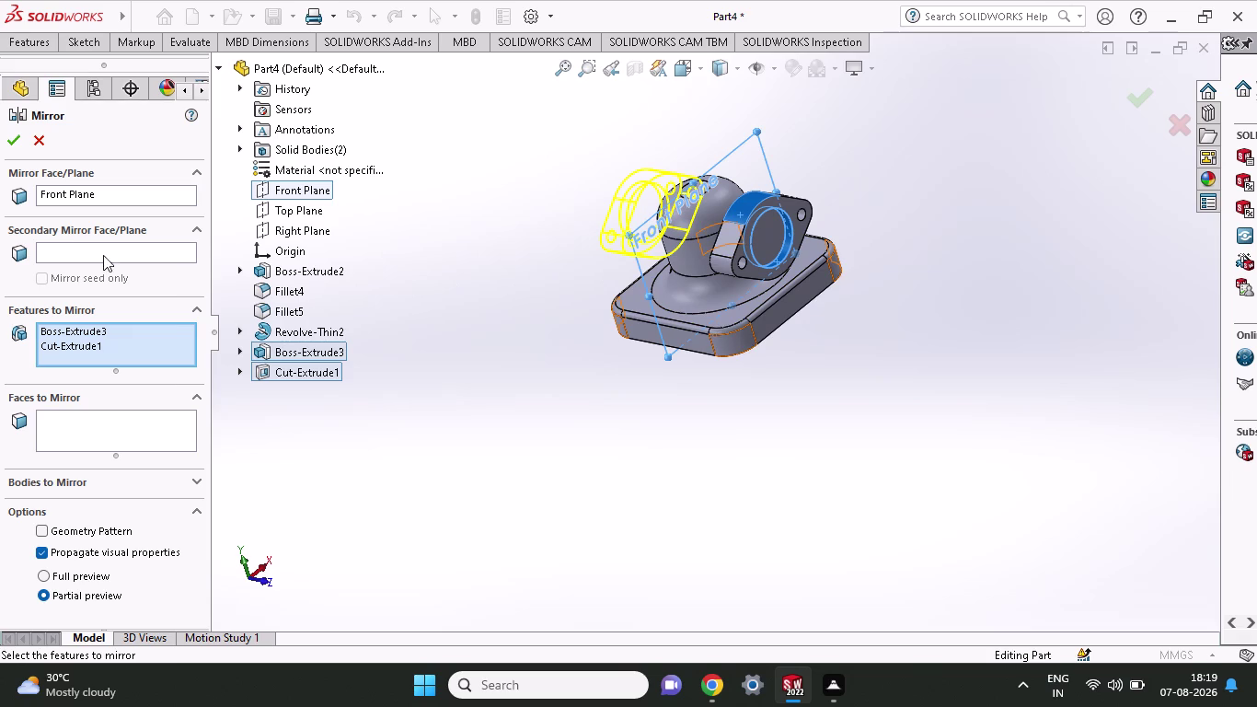
click(21, 141)
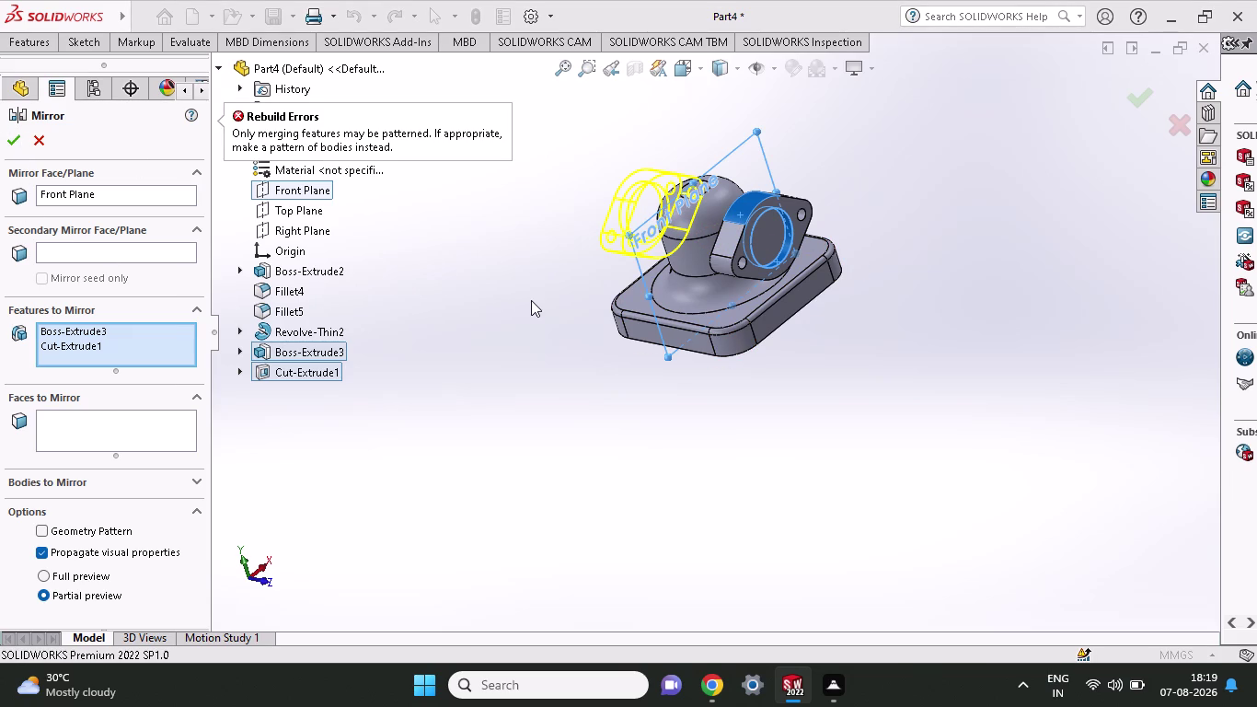
Disable visual property propagation, enable geometry pattern, and mirror the Cut-Extrude1 body.
middle_drag(531, 300, 613, 362)
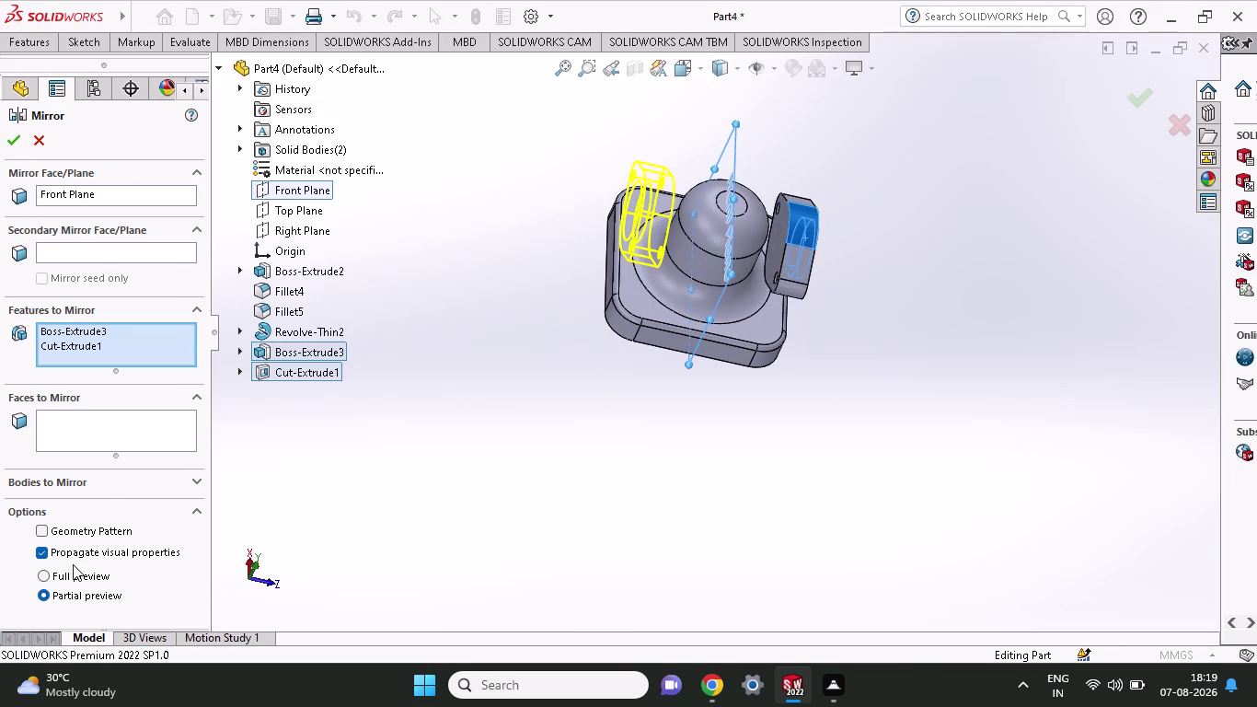
click(75, 549)
click(72, 598)
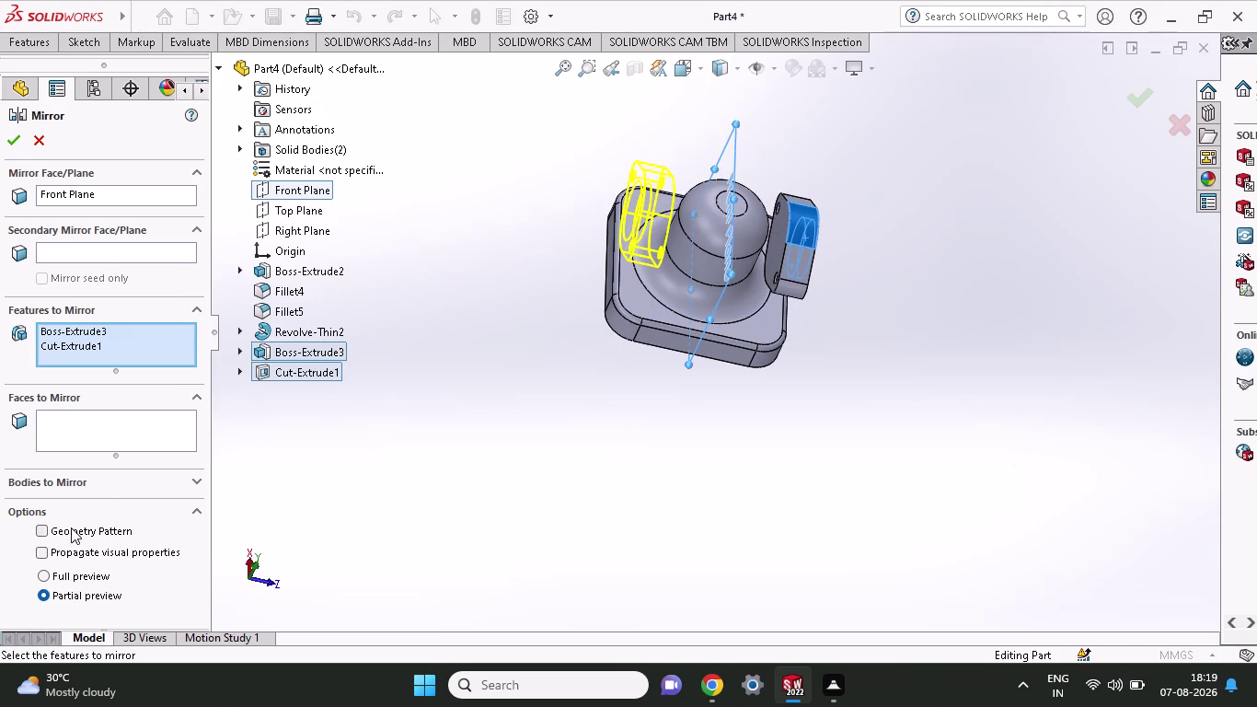
click(71, 528)
scroll(down, 3)
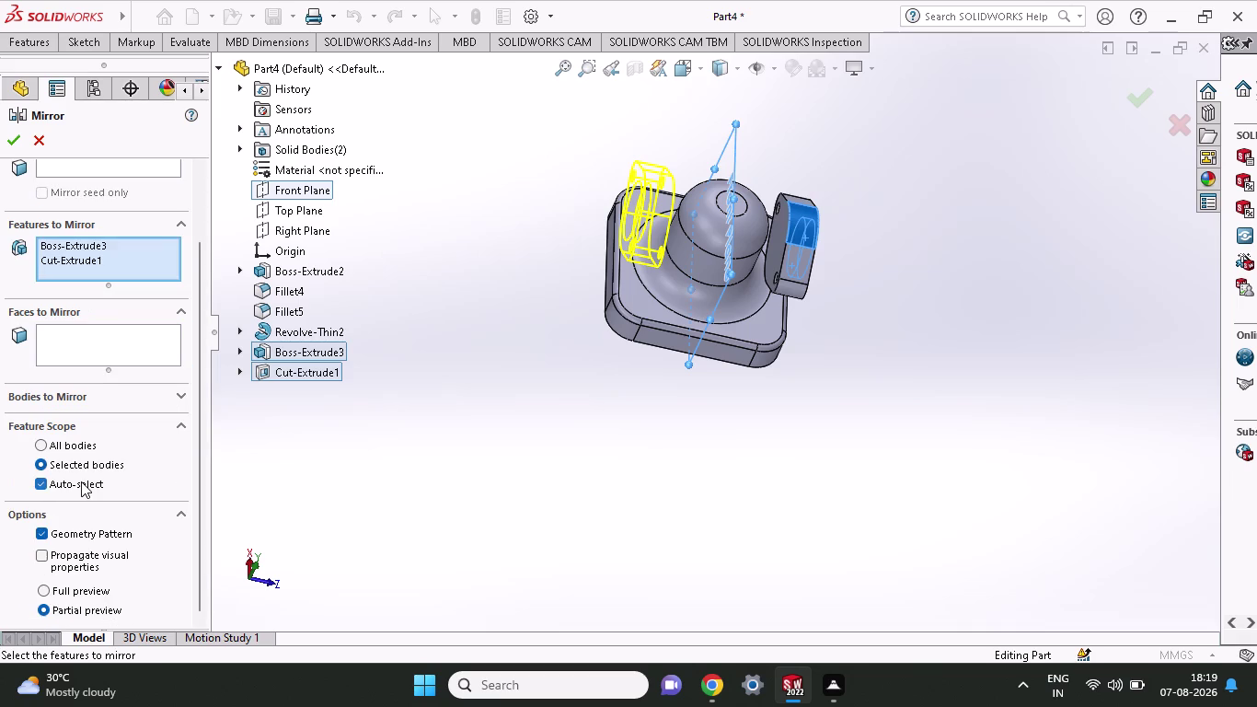
click(104, 390)
click(109, 400)
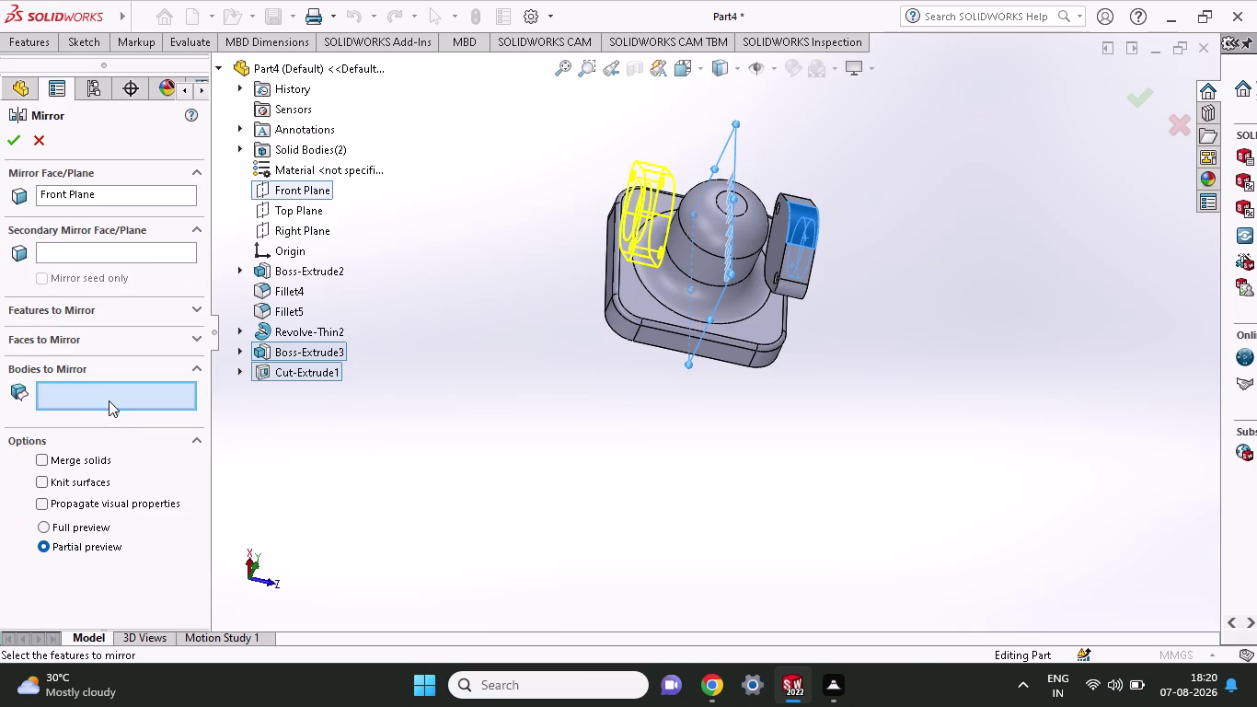
click(804, 251)
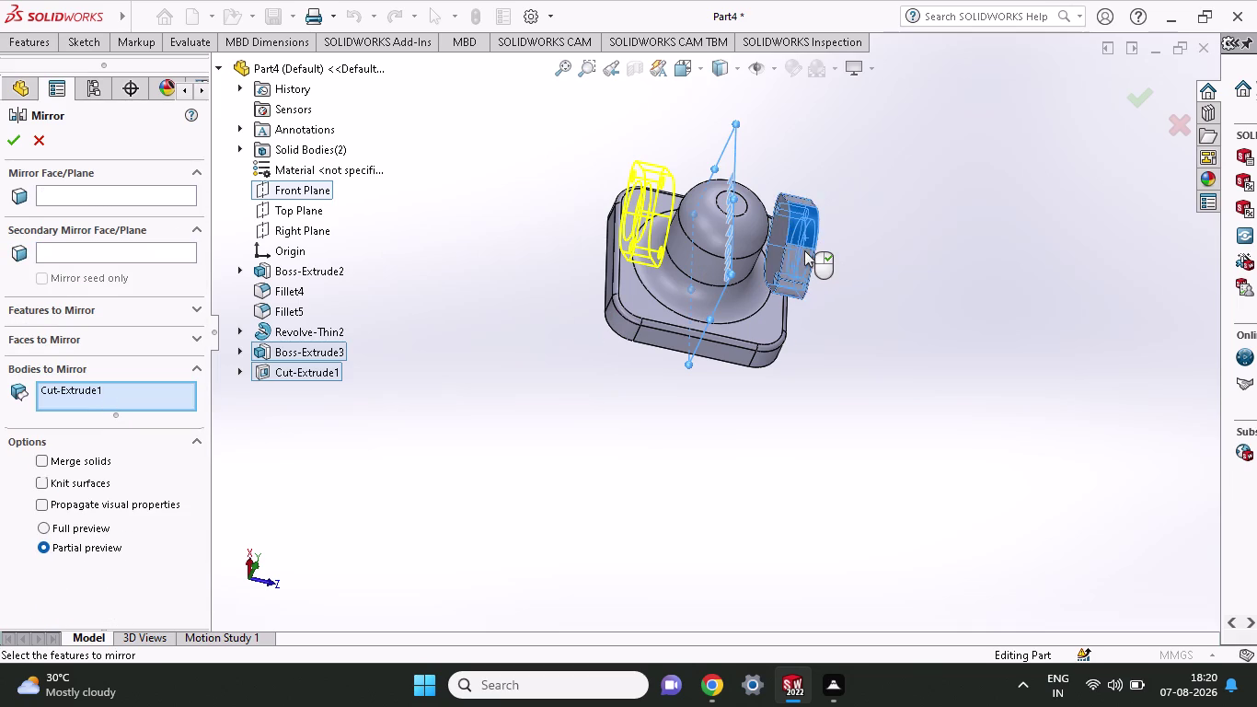
click(16, 144)
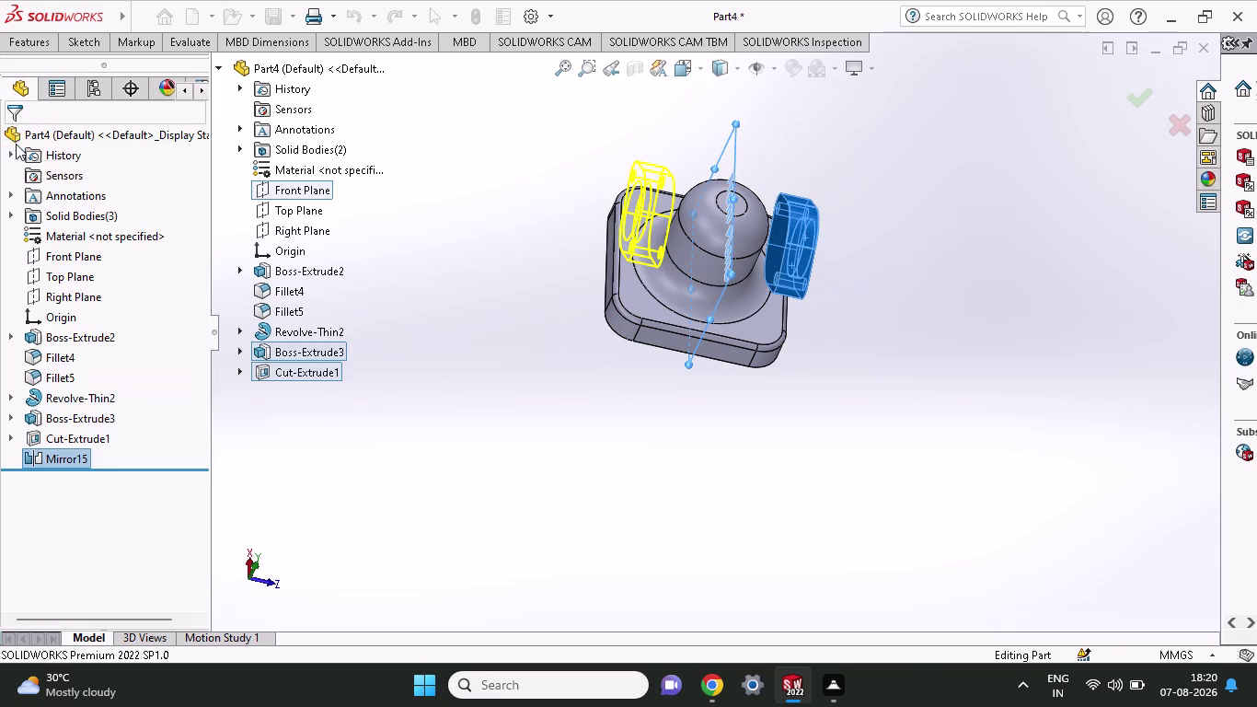
middle_drag(697, 365, 608, 307)
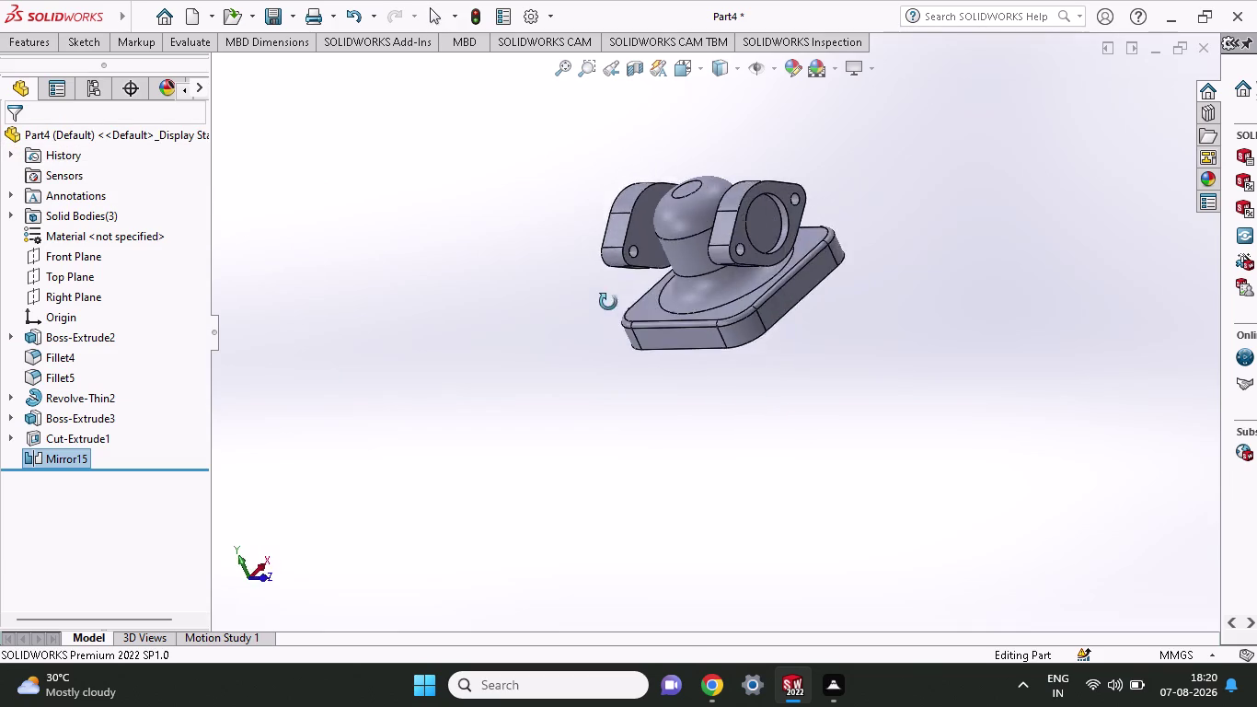
middle_drag(608, 308, 699, 306)
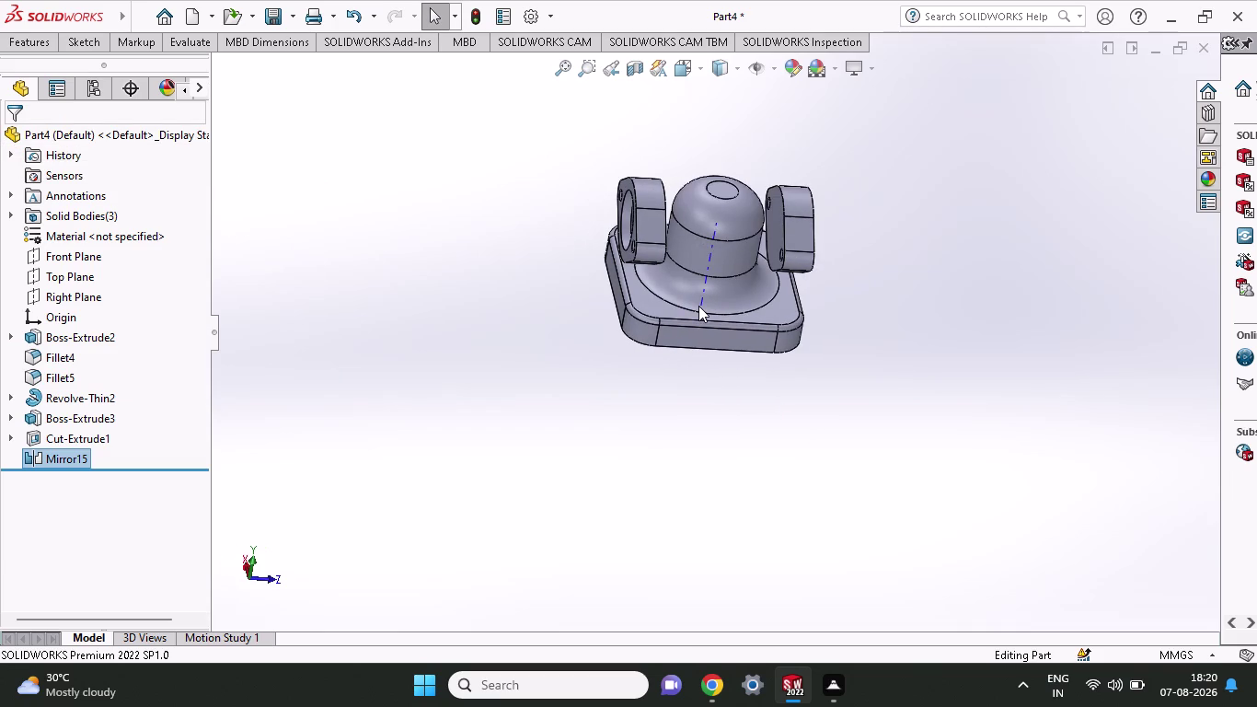
middle_drag(748, 433, 712, 351)
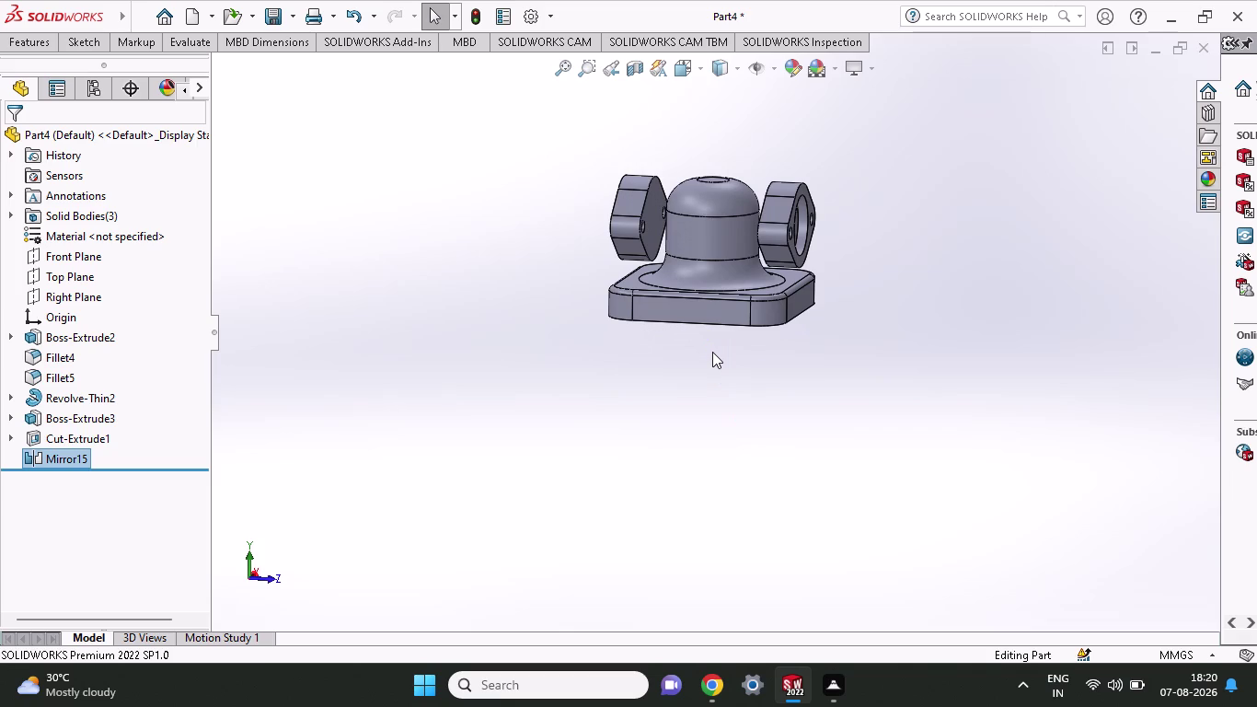
drag(786, 344, 788, 343)
drag(788, 343, 832, 377)
middle_drag(811, 342, 728, 340)
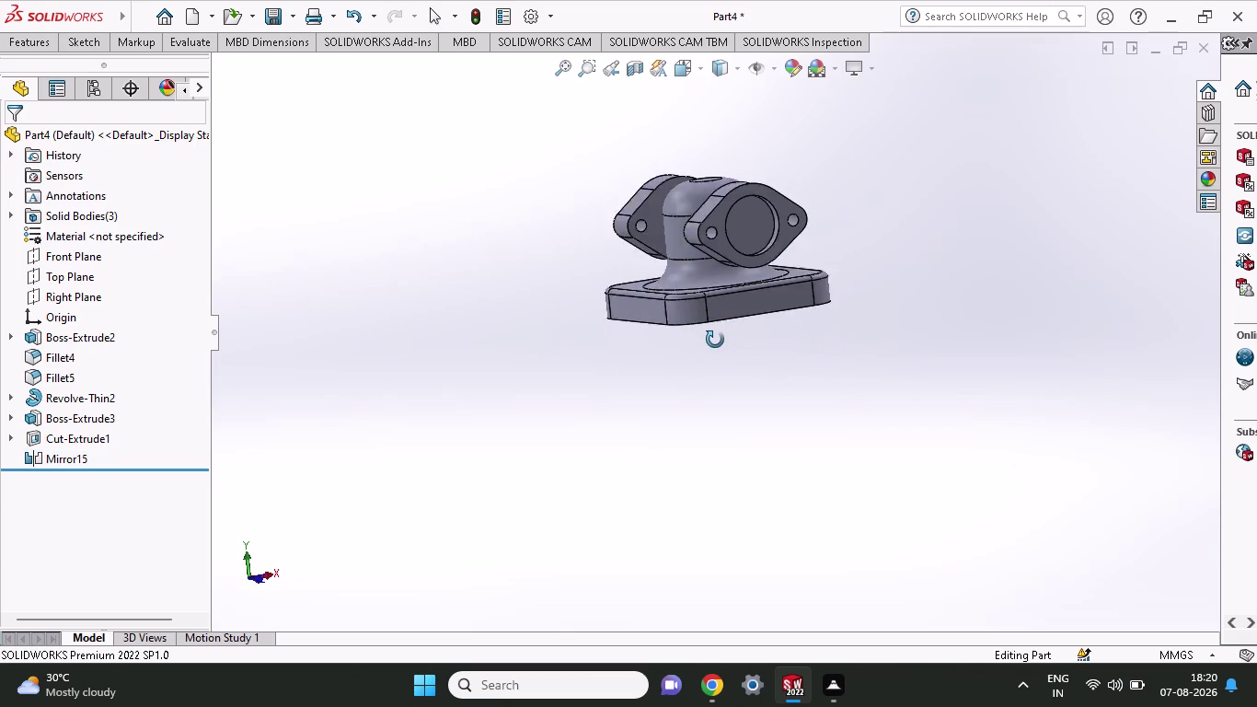
middle_drag(728, 339, 705, 340)
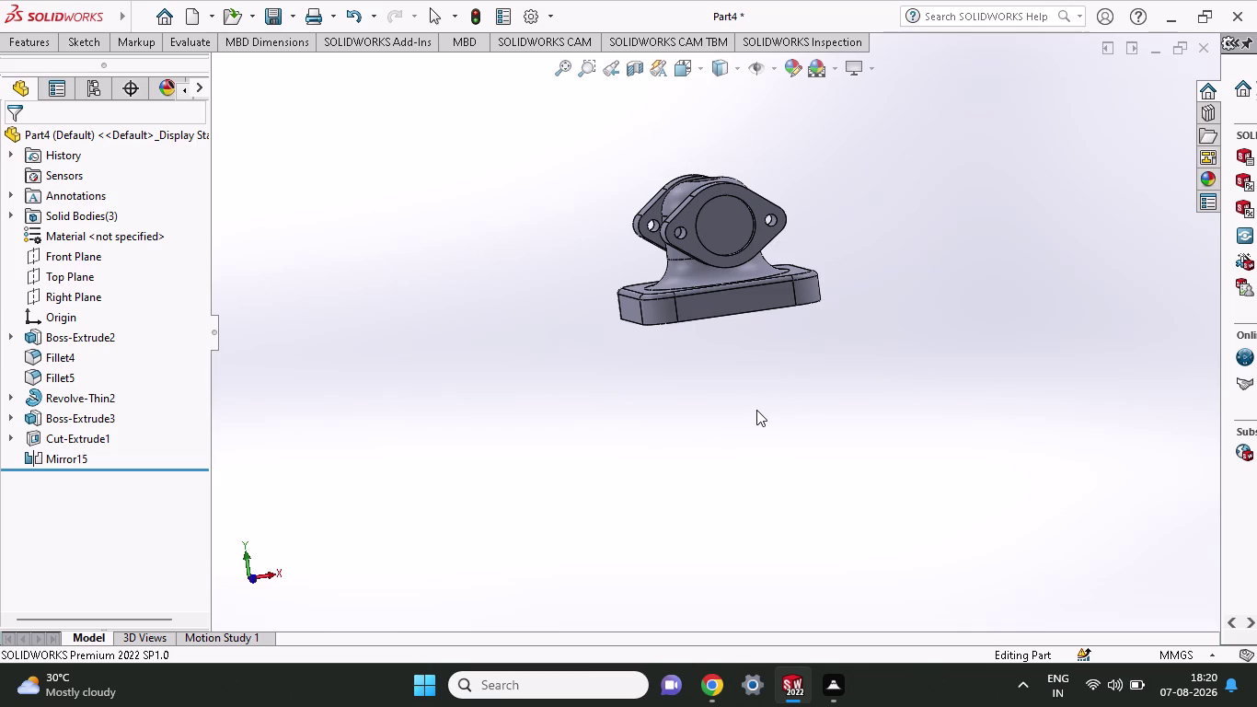
click(80, 284)
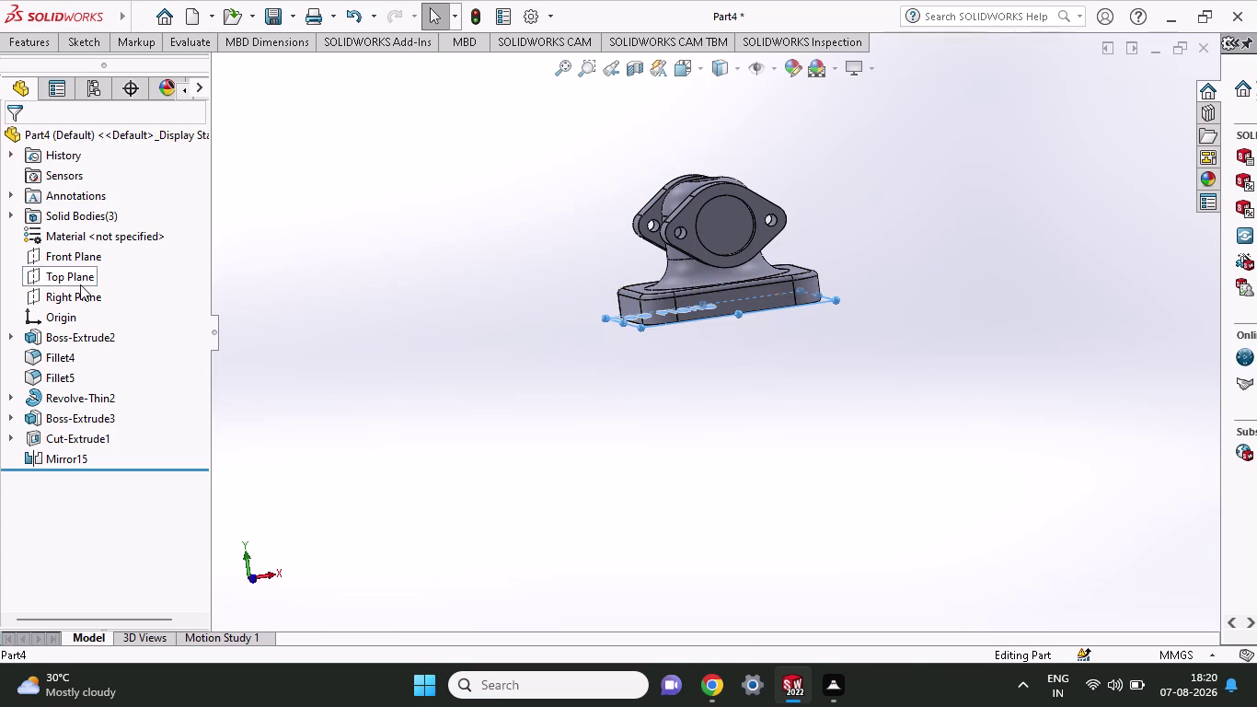
Start a sketch on Top Plane, then cancel the active command.
click(88, 261)
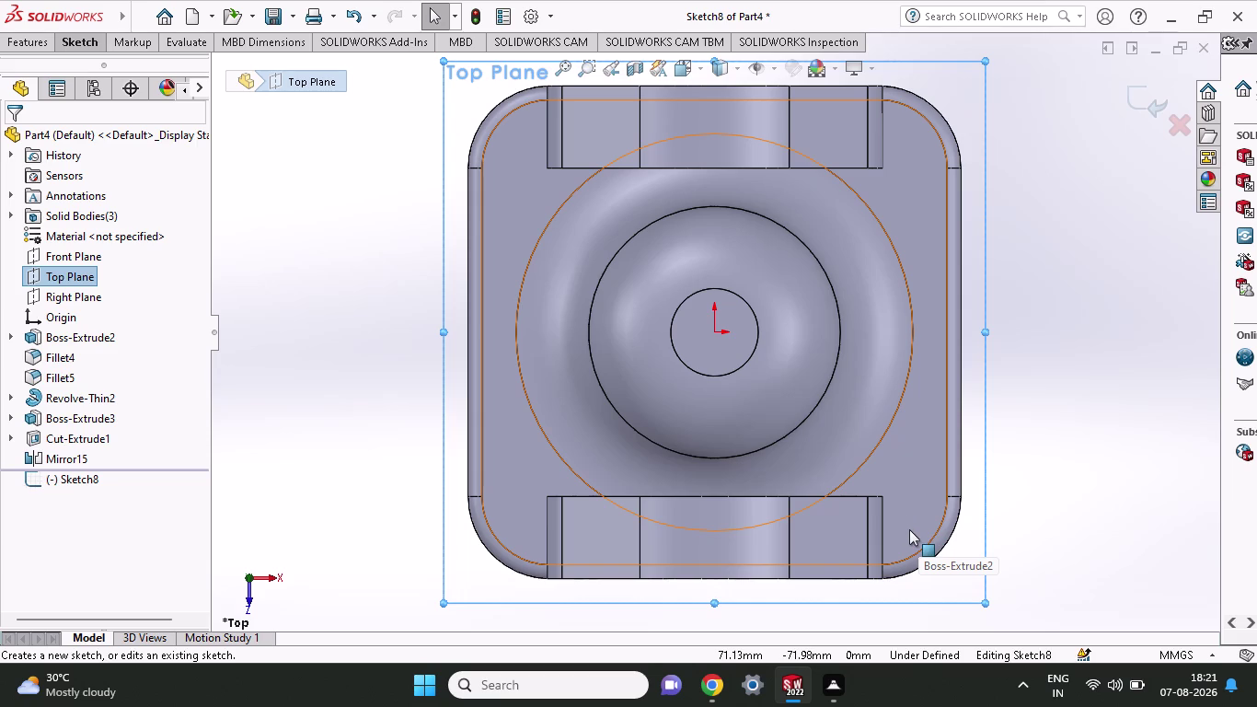
key(Escape)
scroll(down, 3)
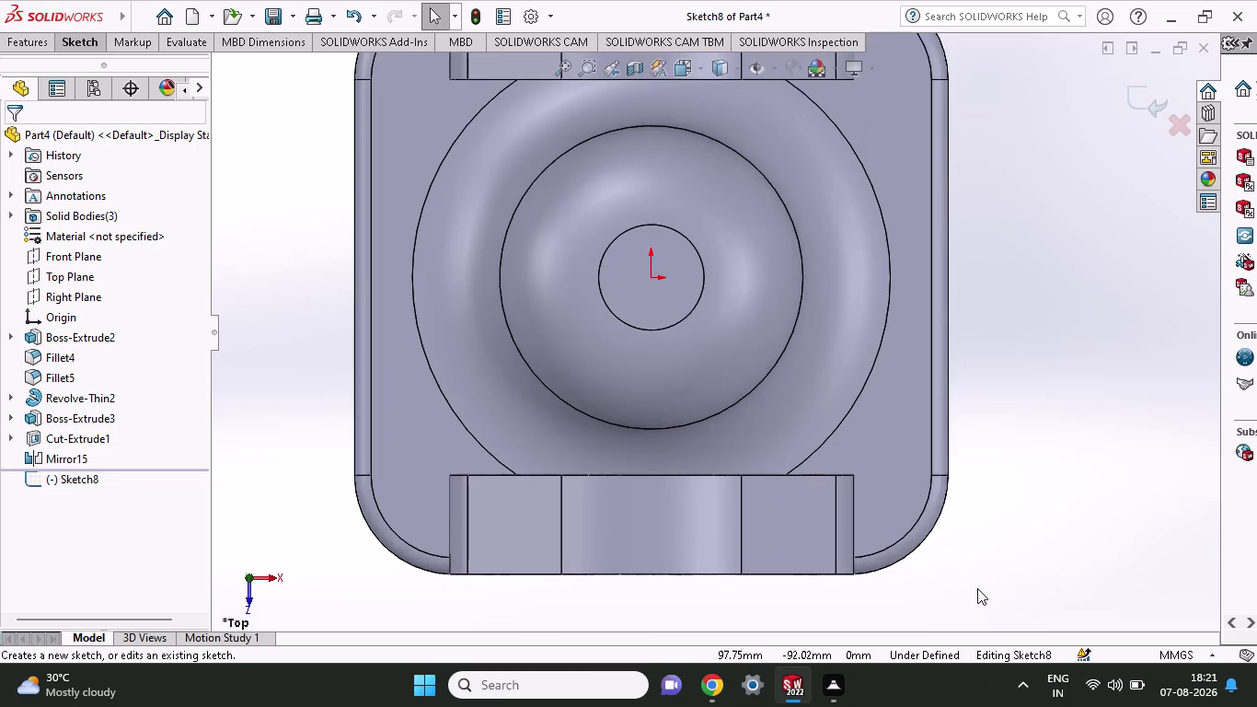
Orbit to the underside, select the base's bottom face and dismiss its context menu.
middle_drag(977, 588, 974, 170)
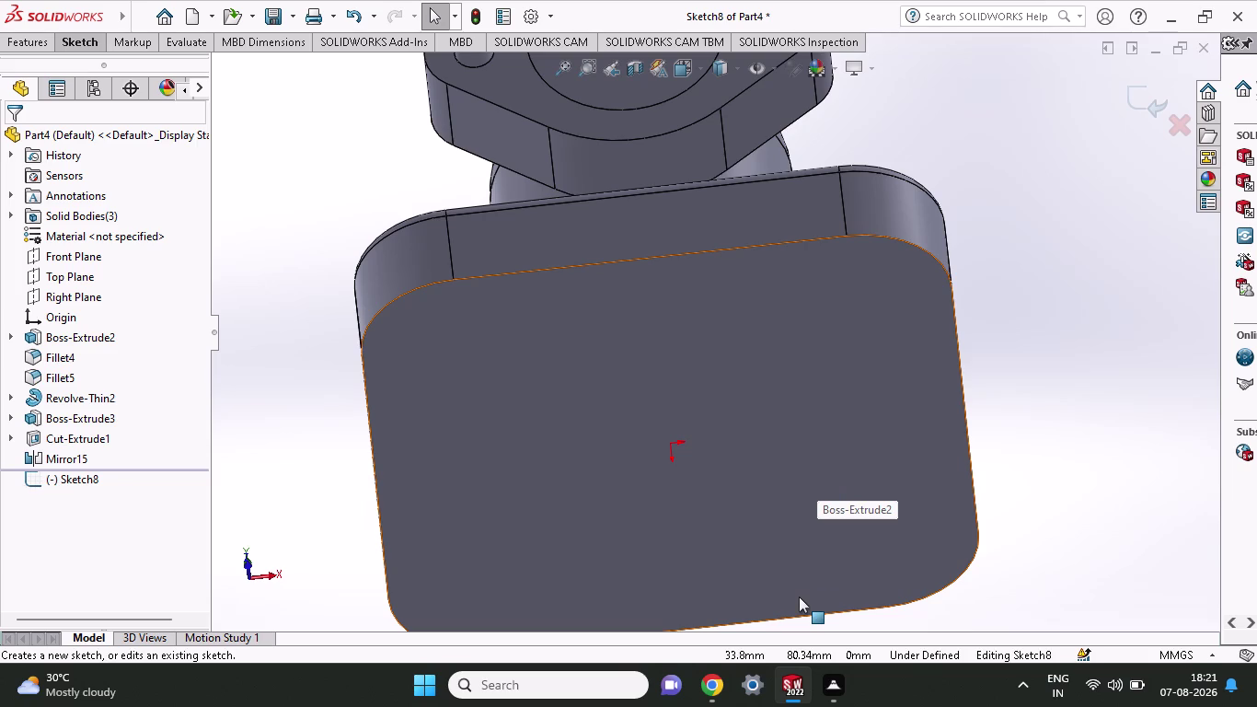
click(733, 480)
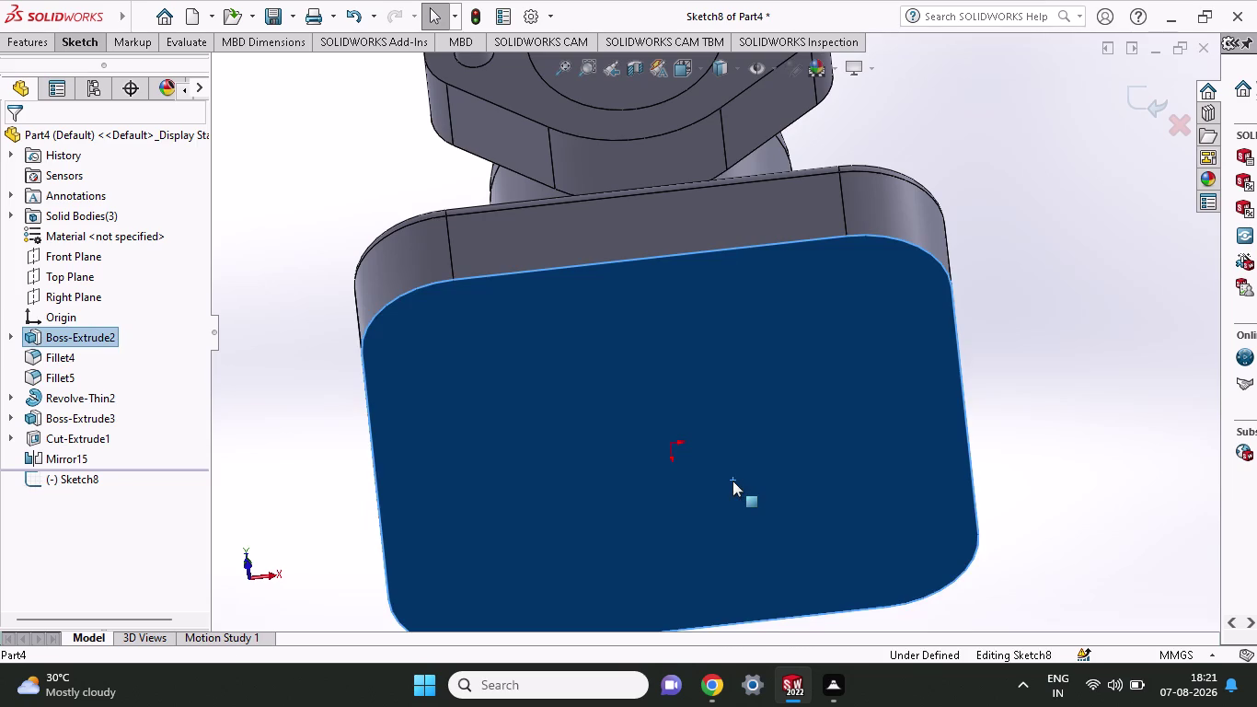
right_click(732, 480)
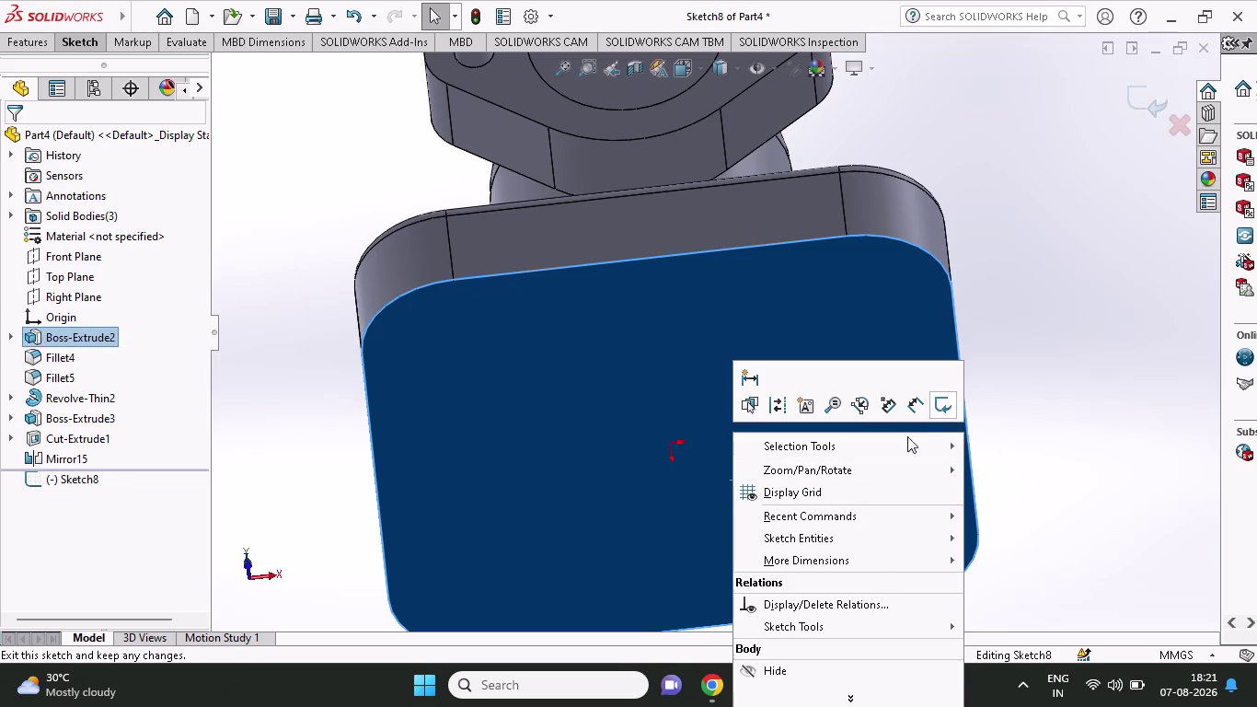
click(649, 515)
click(649, 515)
Exit the empty Top Plane sketch from the face's context menu, leaving the bottom face selected.
click(724, 495)
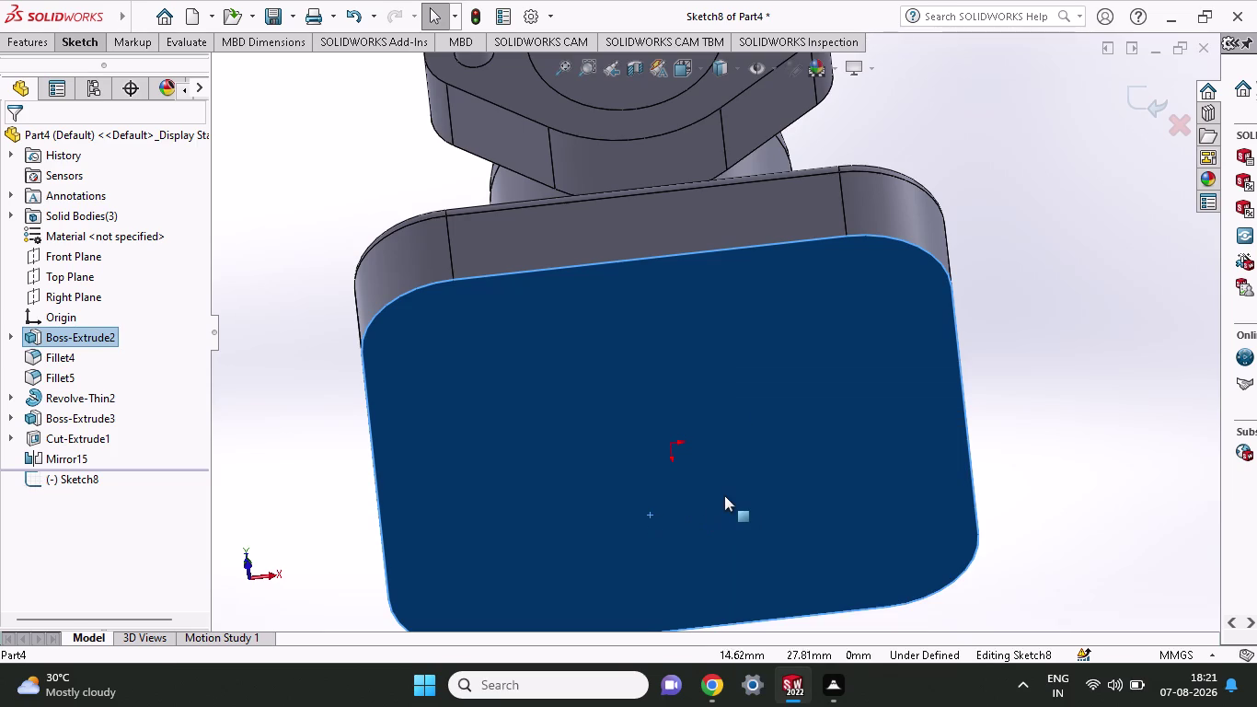
right_click(724, 495)
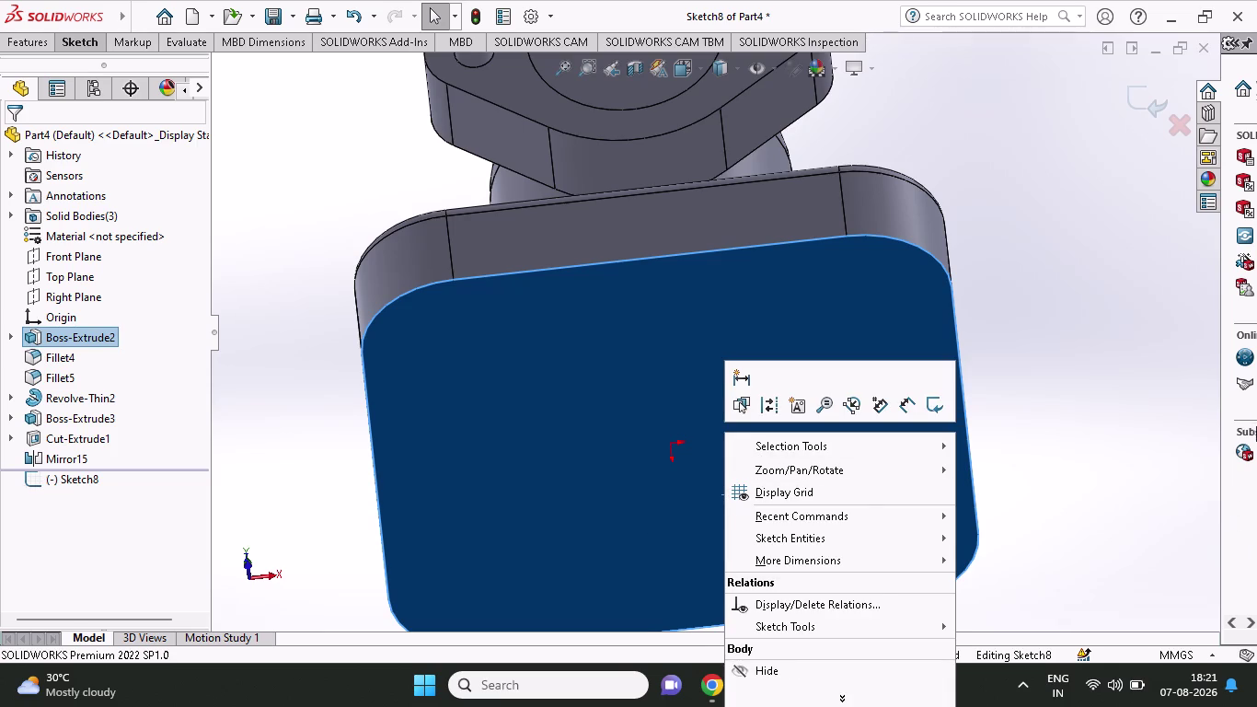
click(1106, 389)
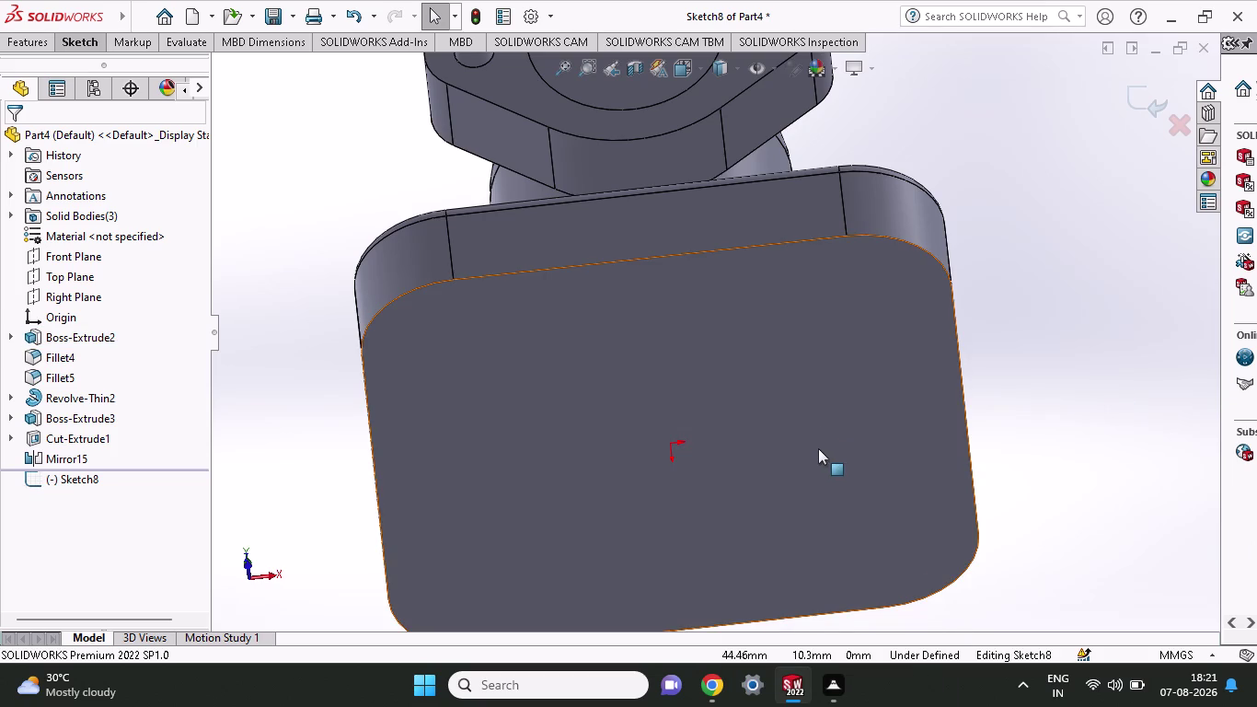
click(790, 470)
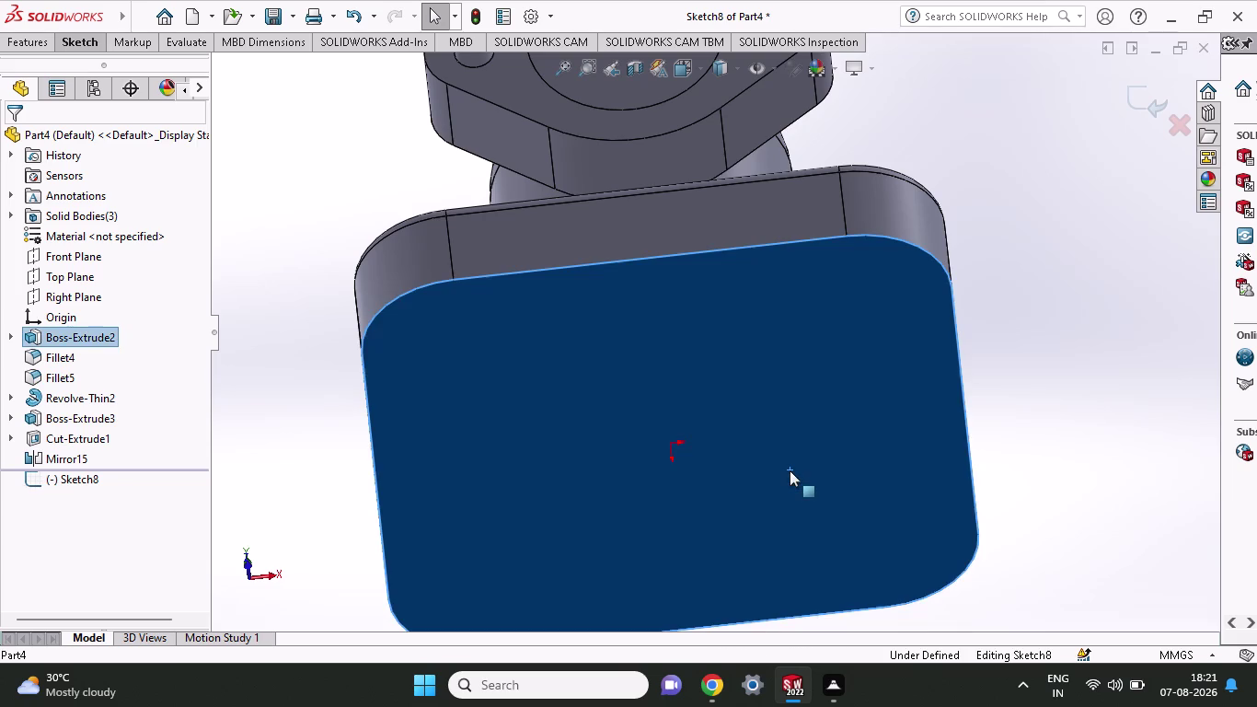
right_click(789, 470)
click(1005, 414)
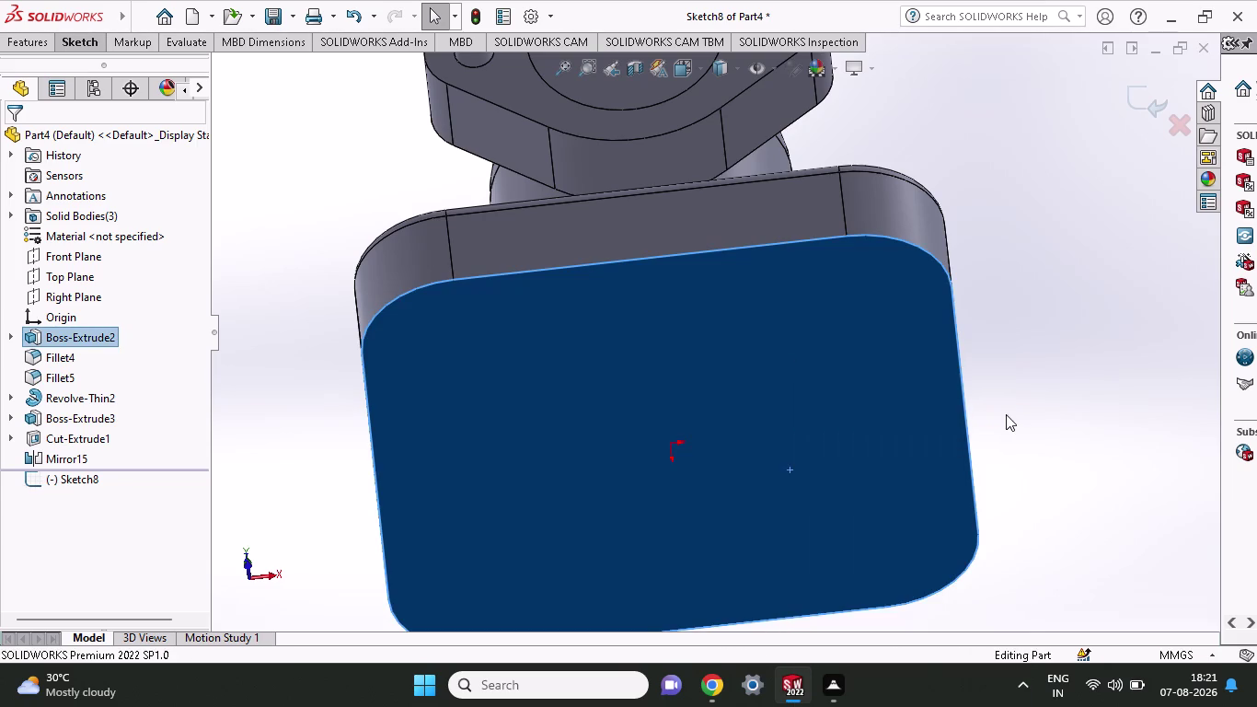
click(876, 384)
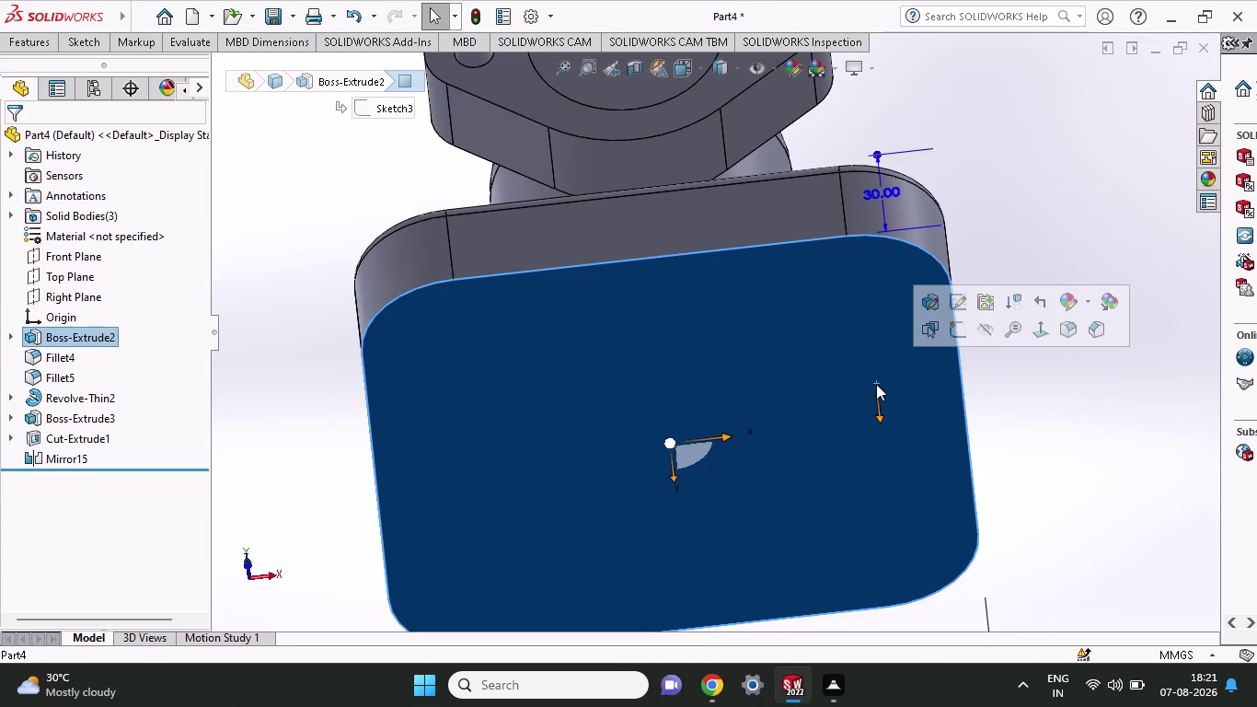
Reselect the base's bottom face and turn the view Normal To it.
scroll(up, 3)
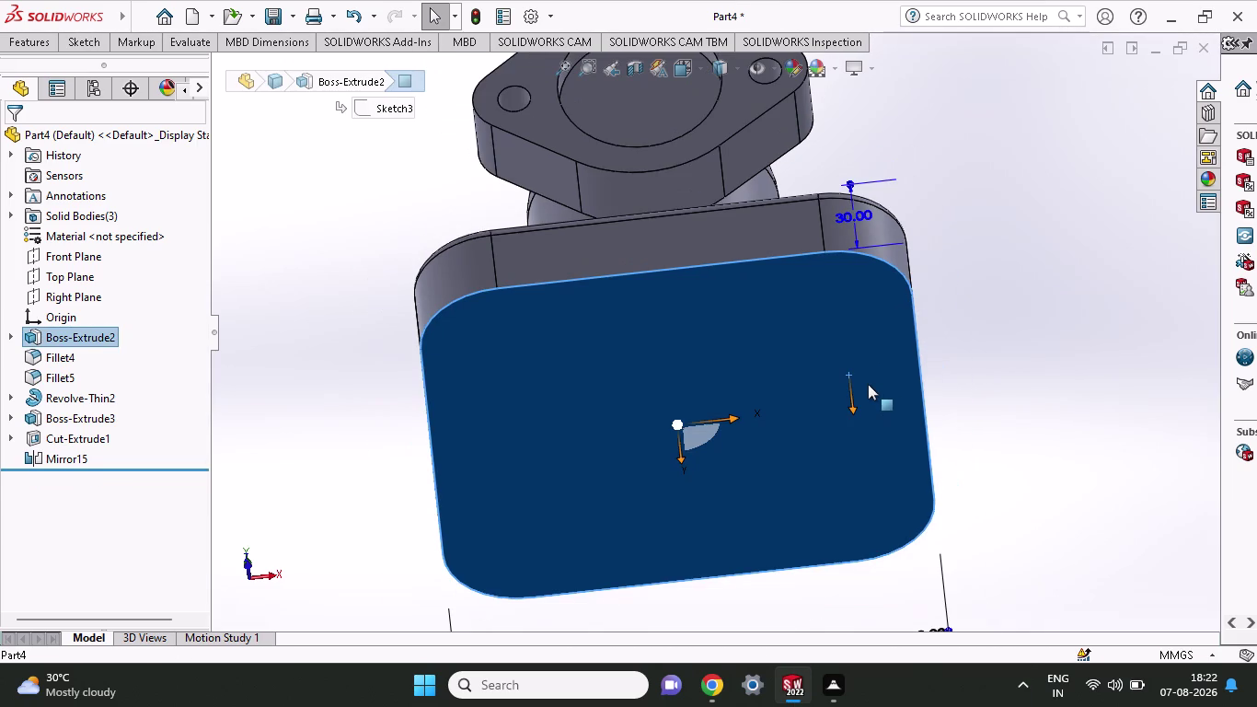
click(868, 384)
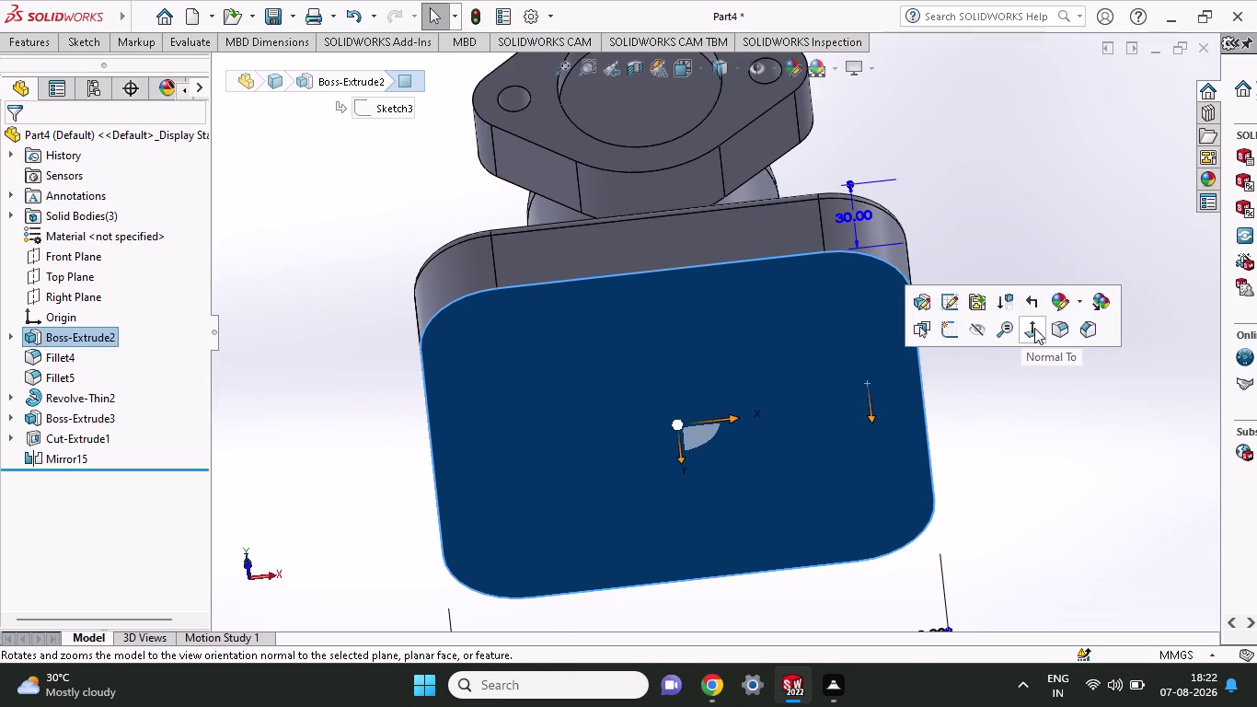
click(1034, 327)
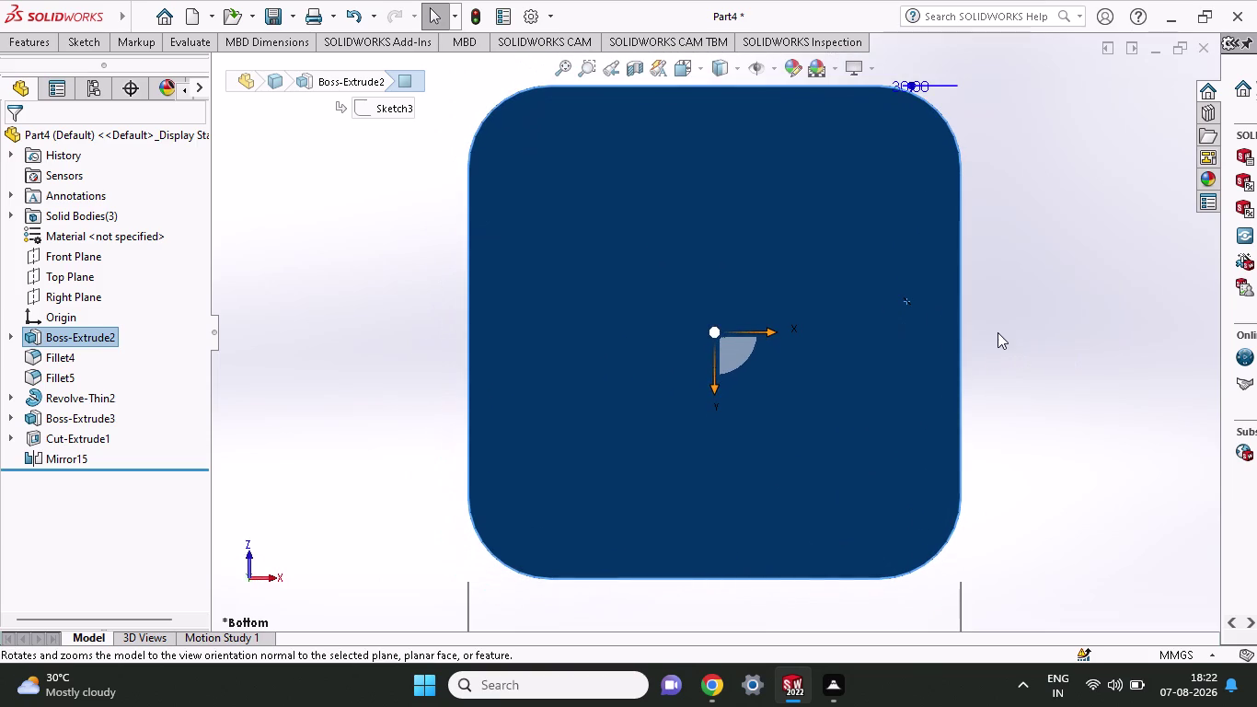
Create Sketch9 on the bottom face, clearing the blank pop-up and answering Yes to the low-memory warning.
click(64, 46)
click(164, 72)
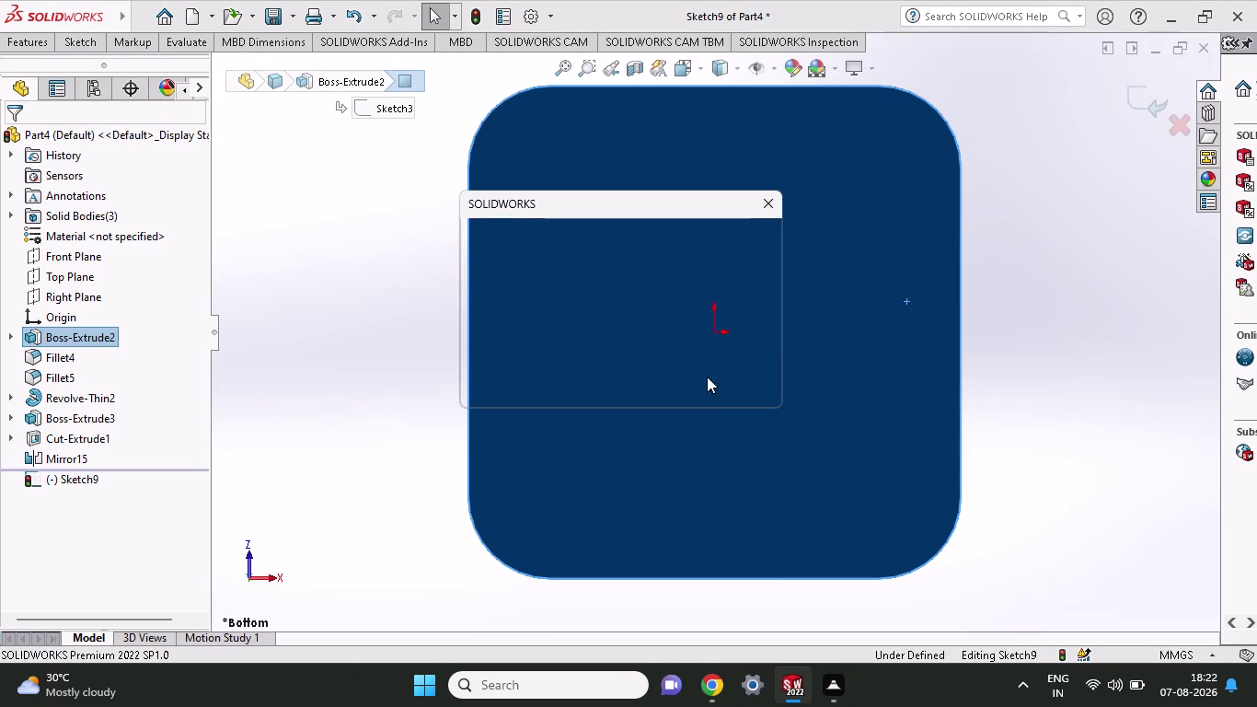
click(746, 387)
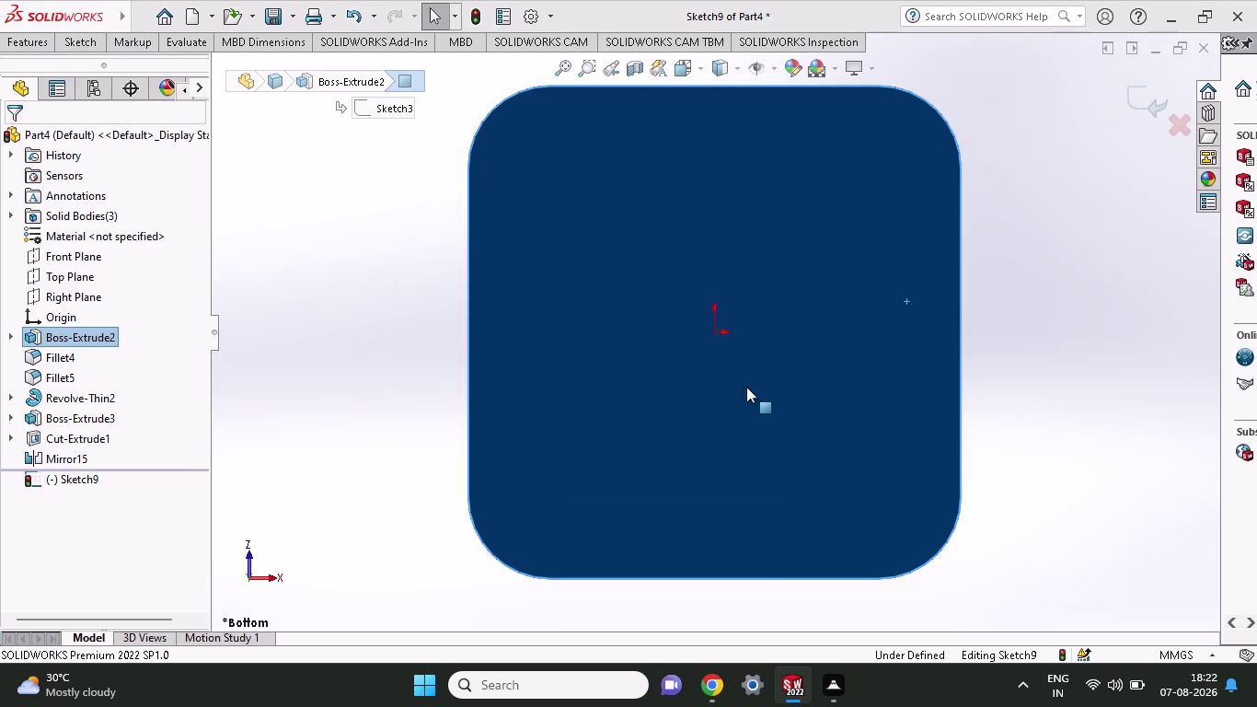
click(712, 329)
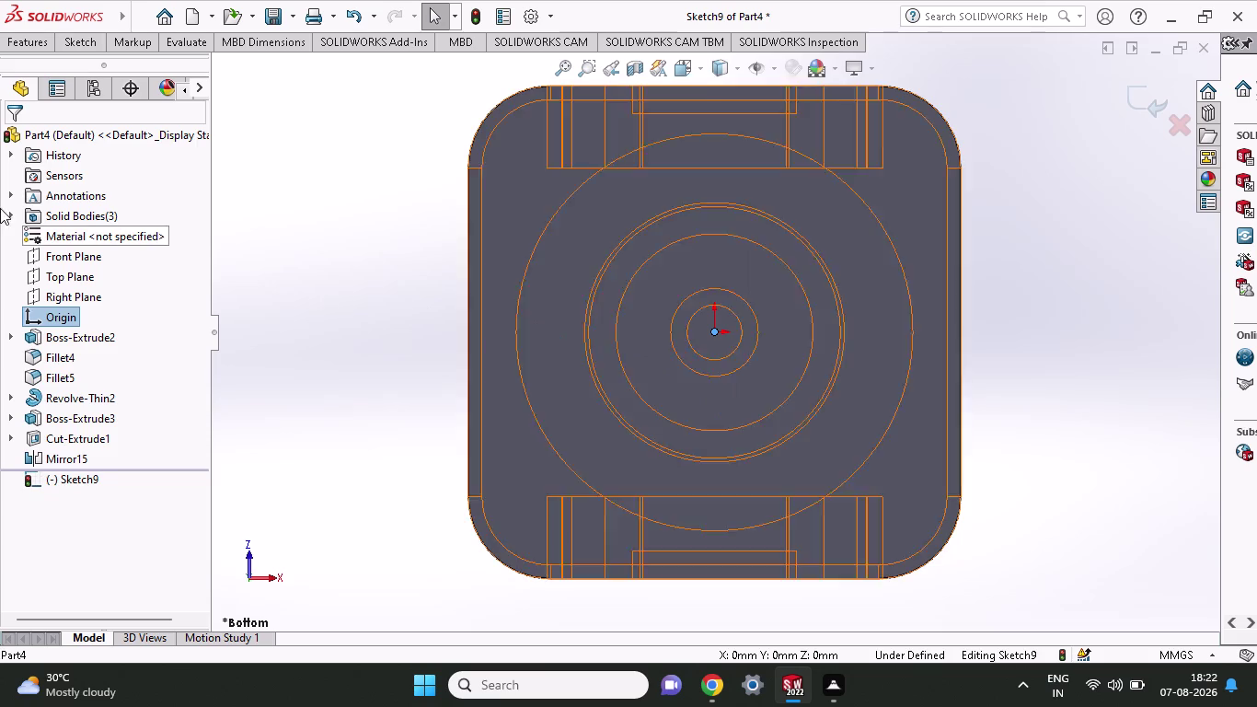
click(101, 50)
click(157, 68)
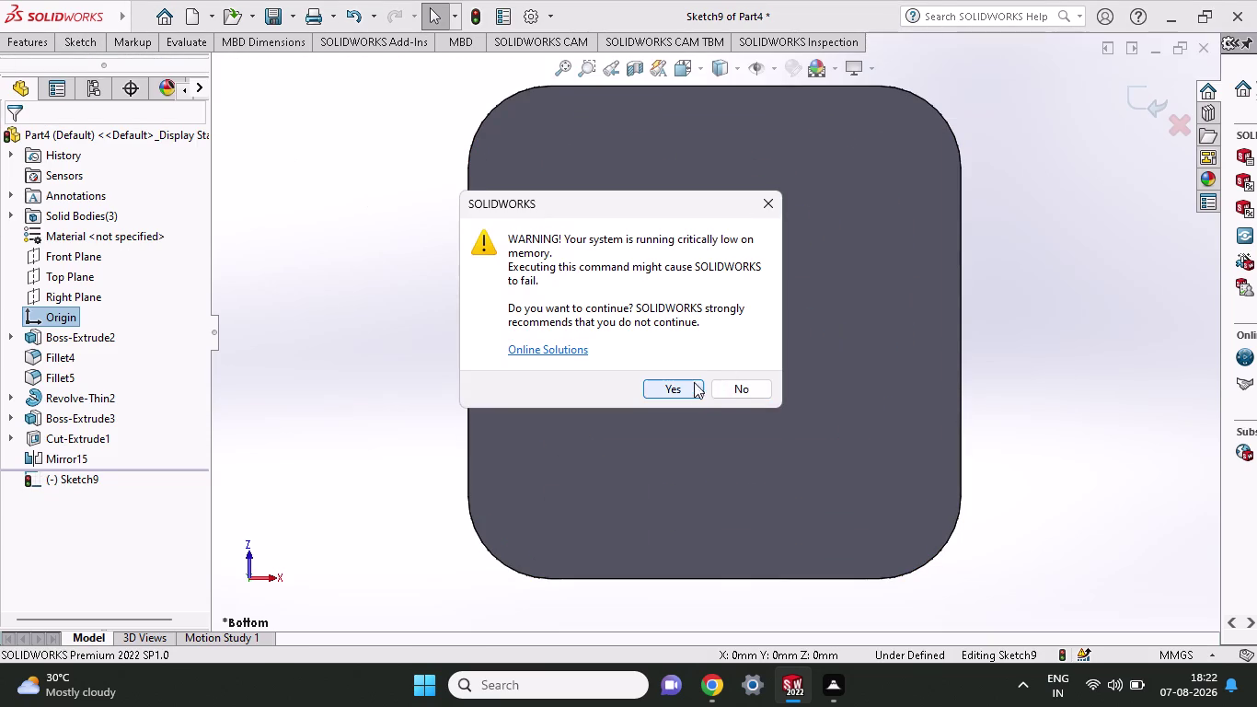
click(732, 393)
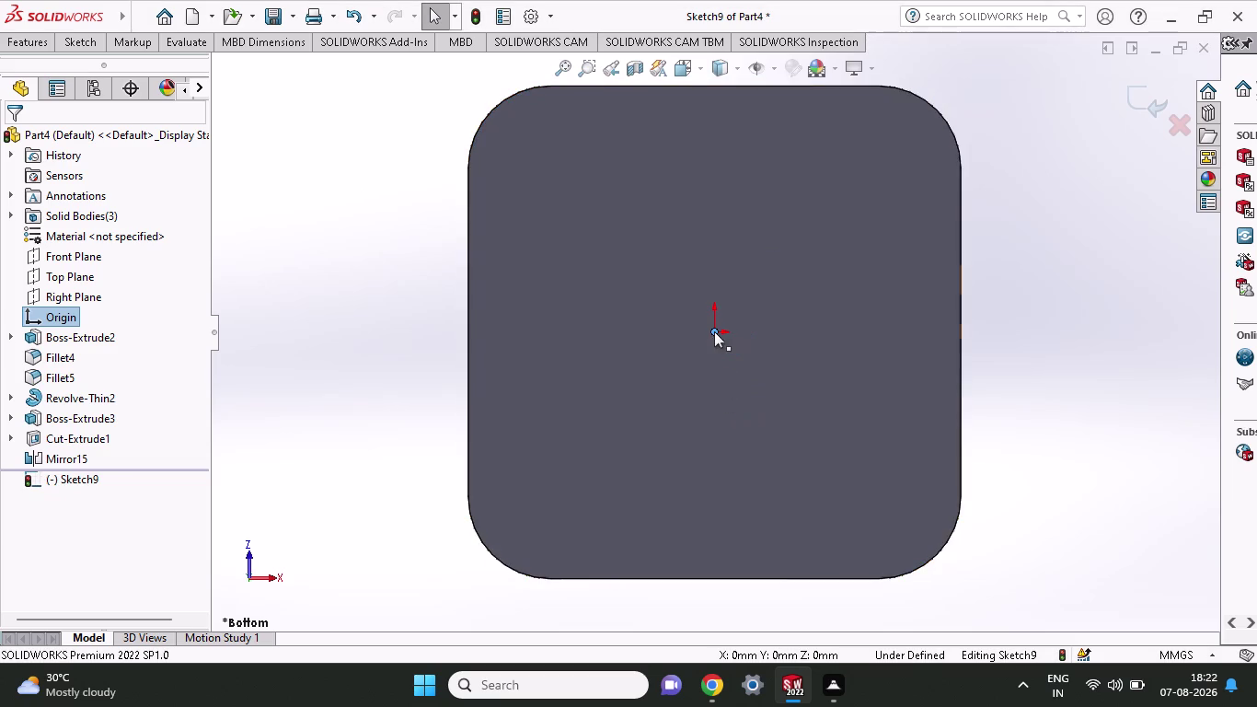
click(73, 51)
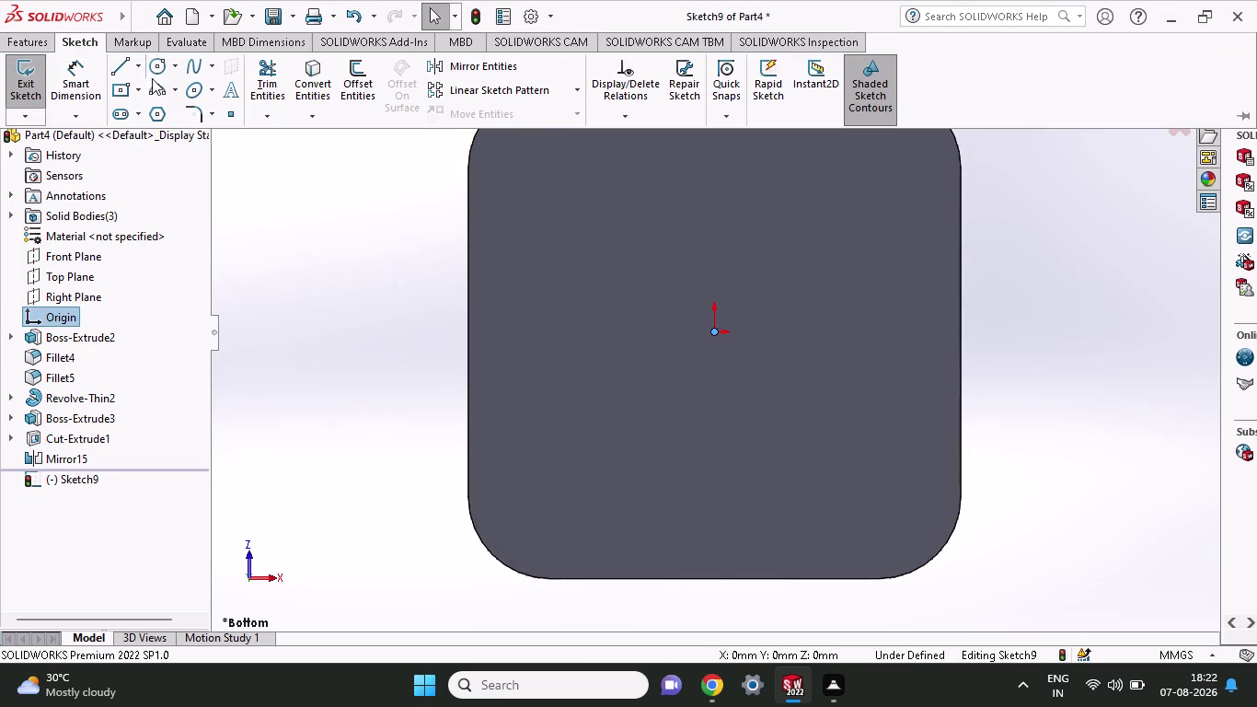
Clear the repeated low-memory warnings and exit Sketch9 with no geometry drawn.
click(154, 74)
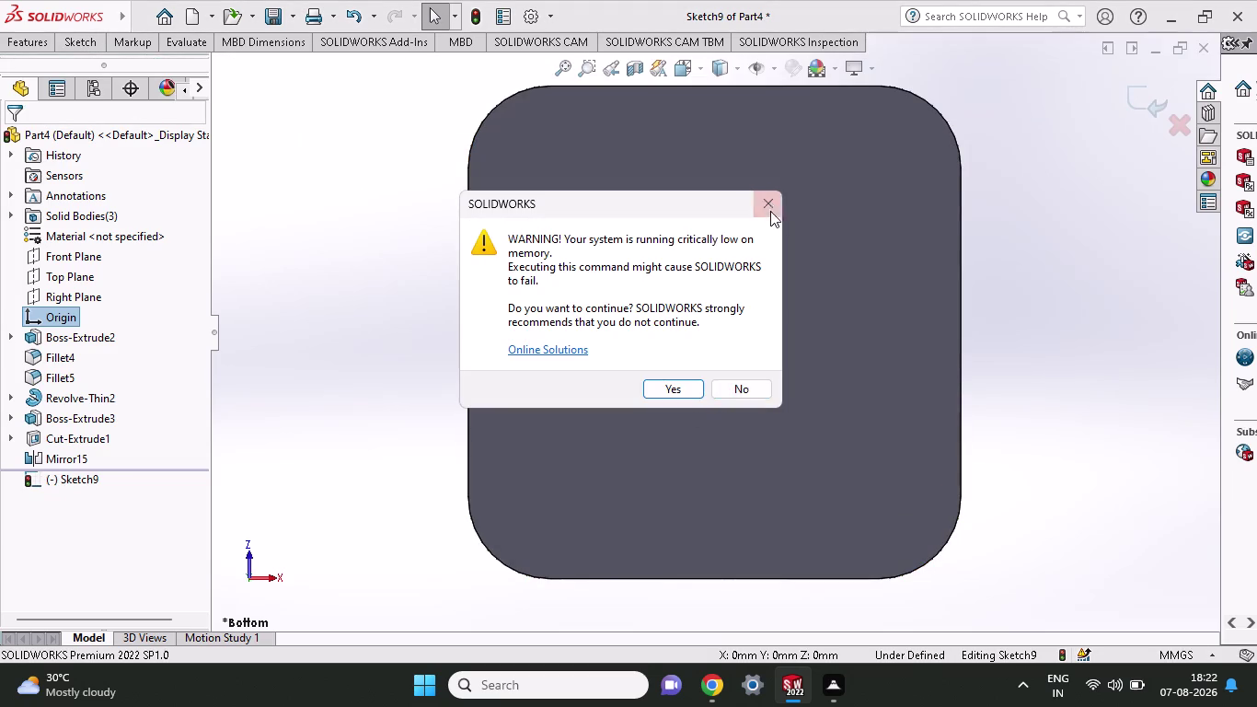
click(770, 202)
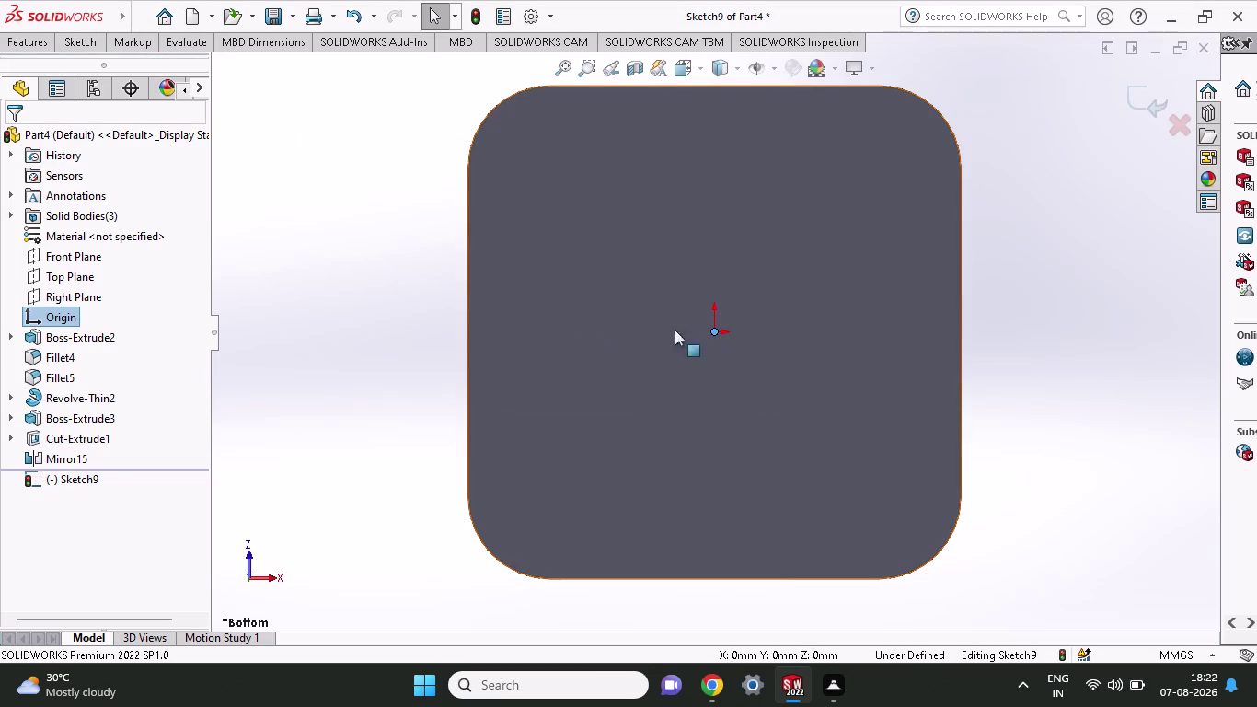
click(87, 42)
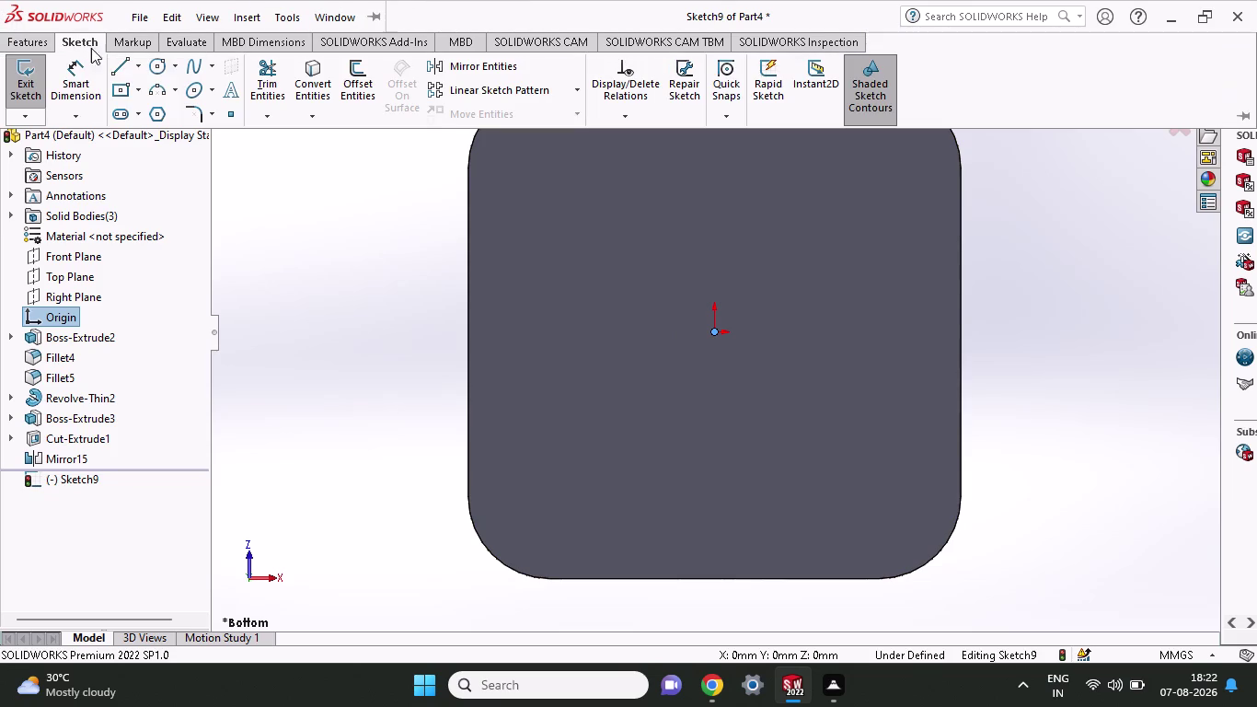
click(165, 69)
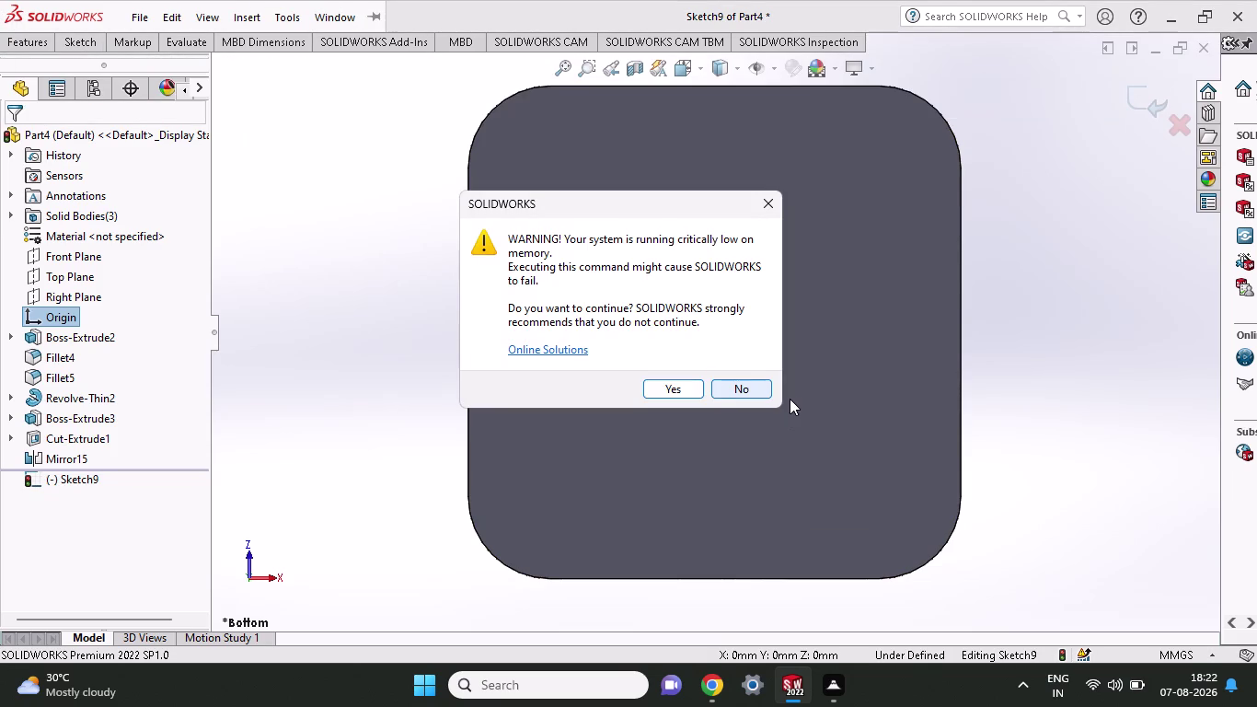
click(715, 392)
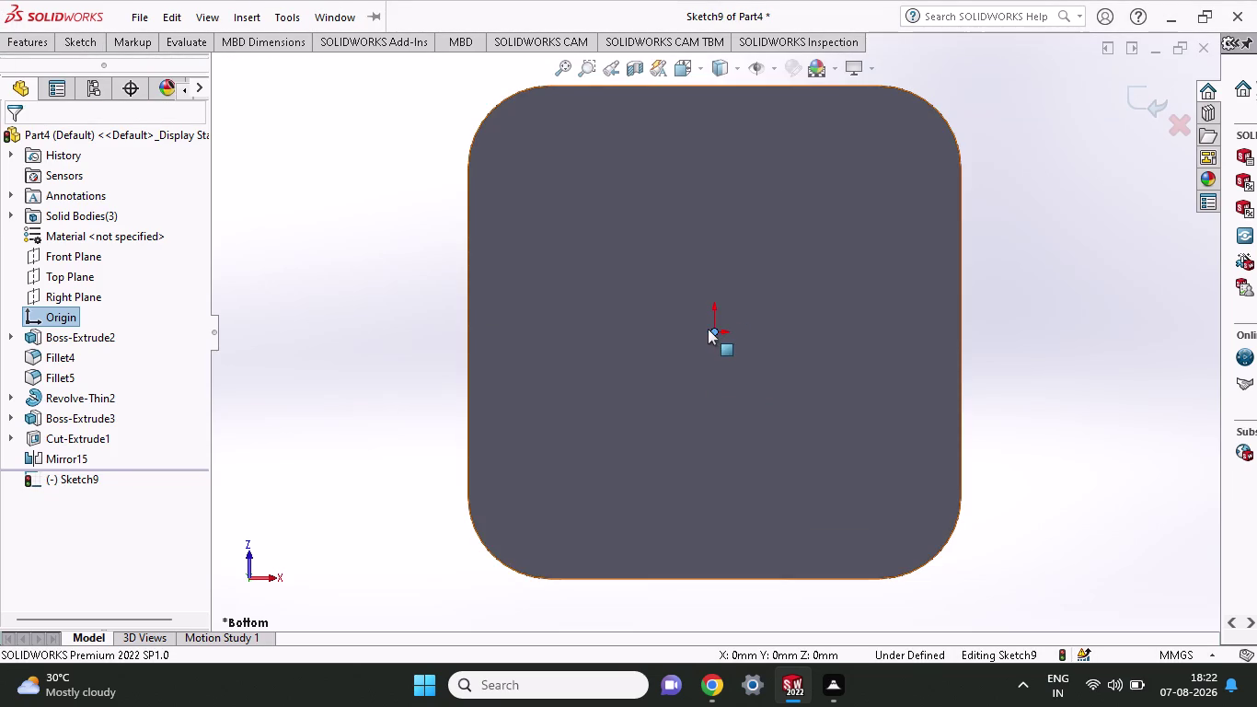
click(80, 36)
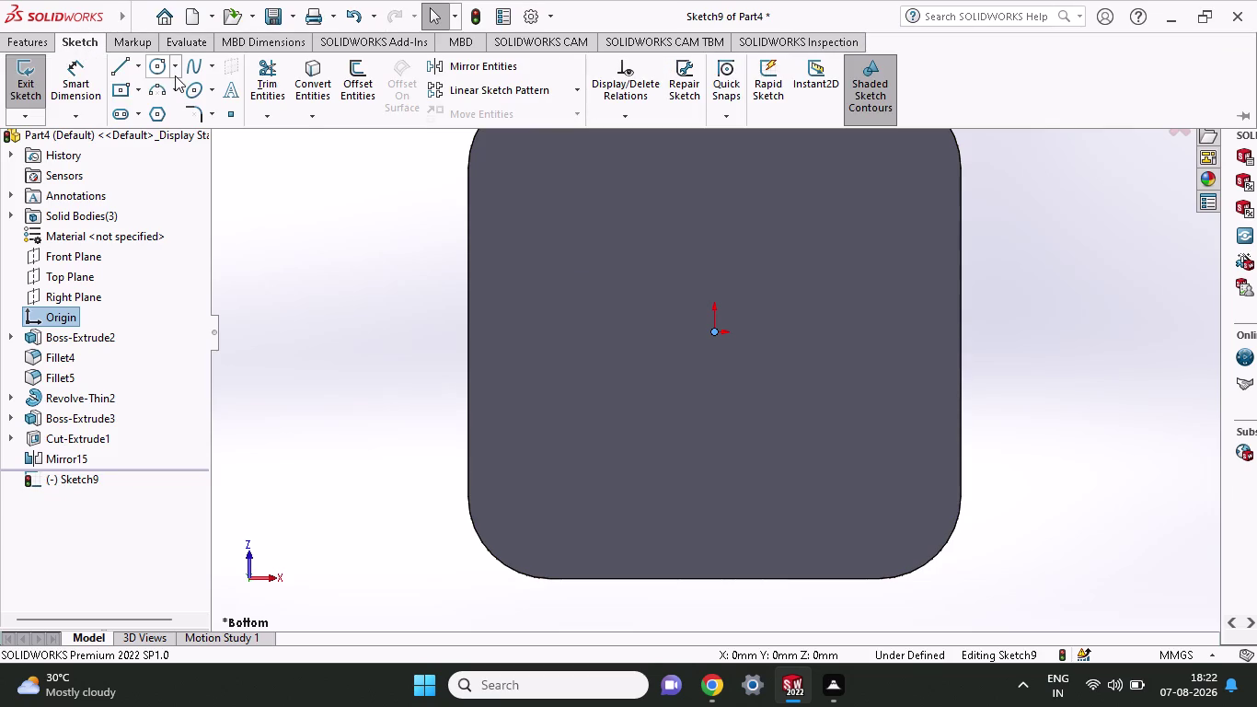
click(170, 72)
click(165, 72)
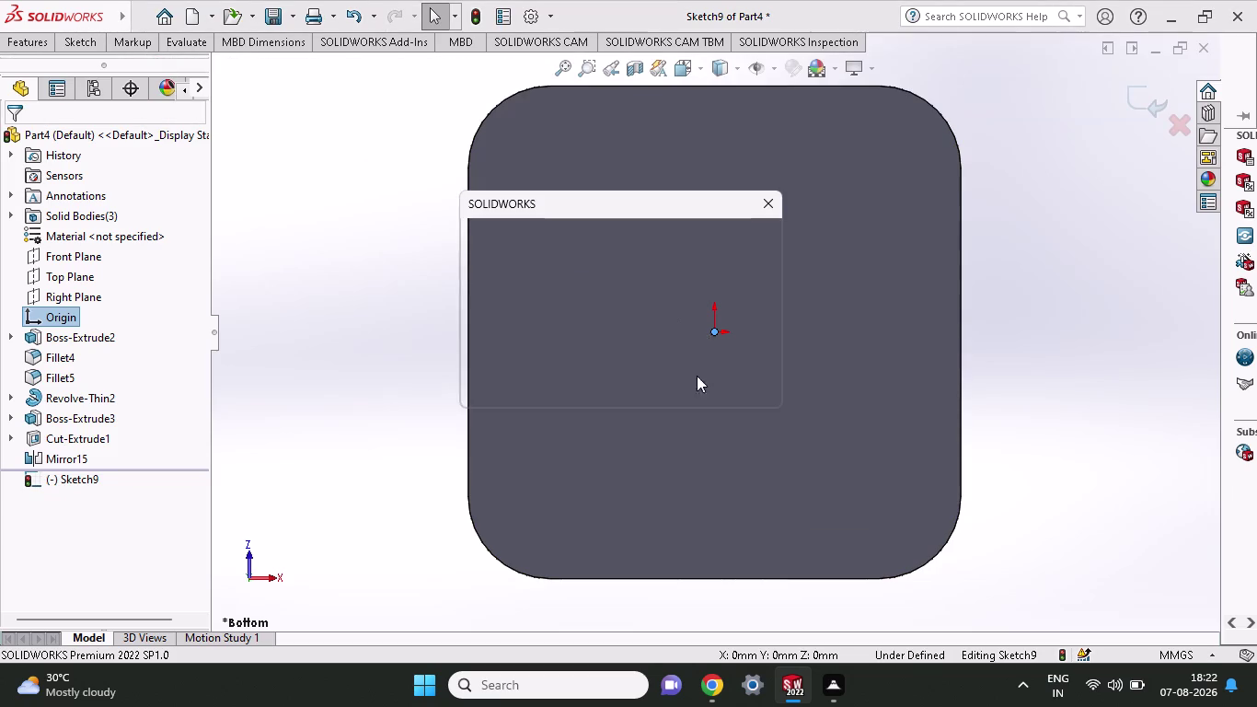
click(717, 392)
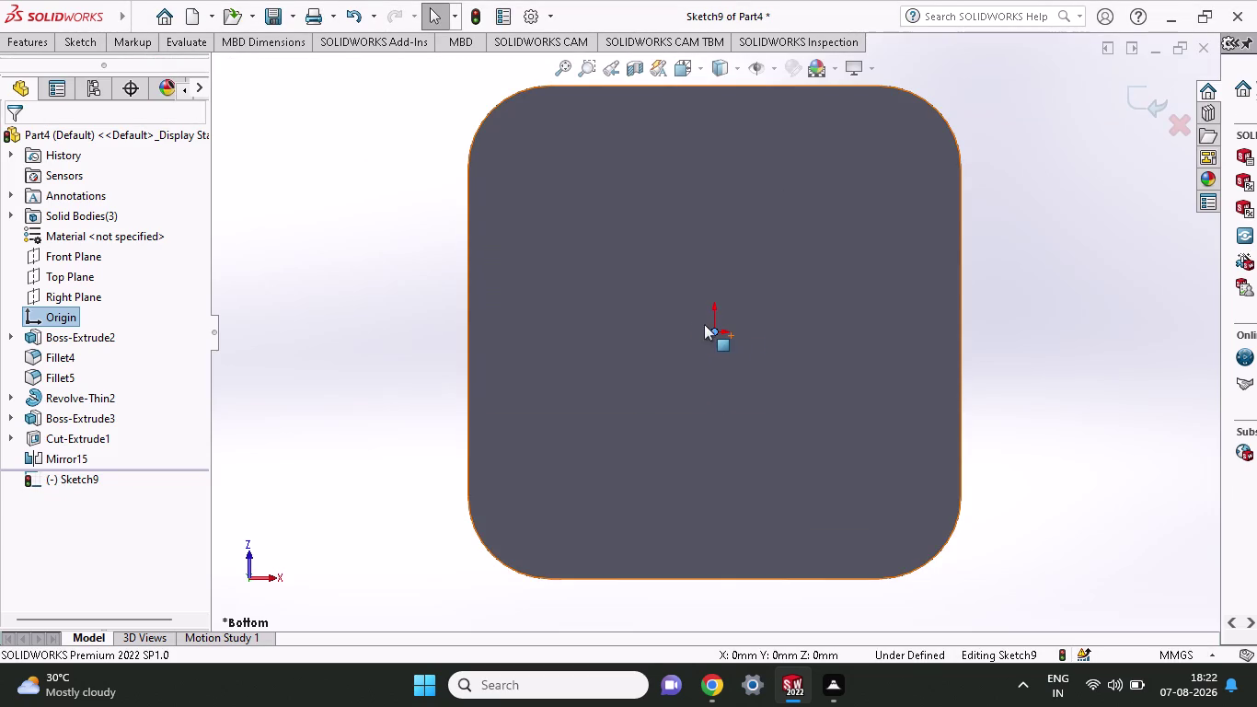
triple_click(330, 215)
double_click(331, 216)
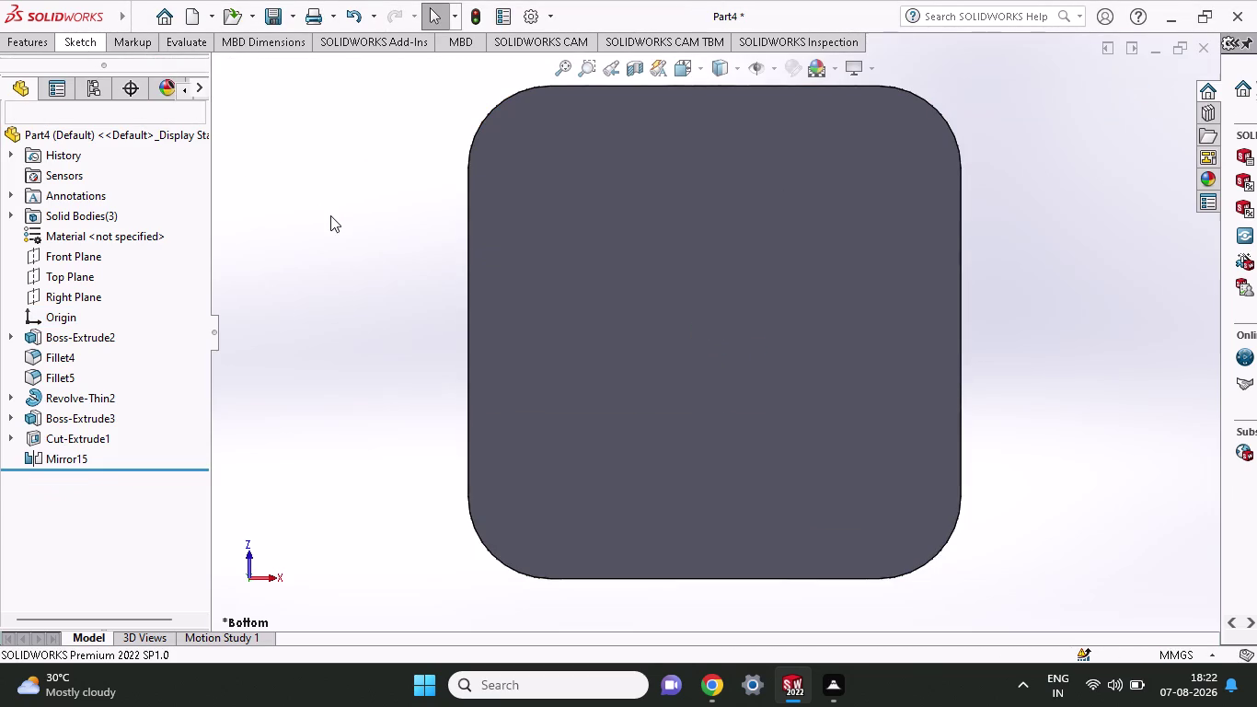
Begin a new sketch on the part's bottom face.
click(87, 43)
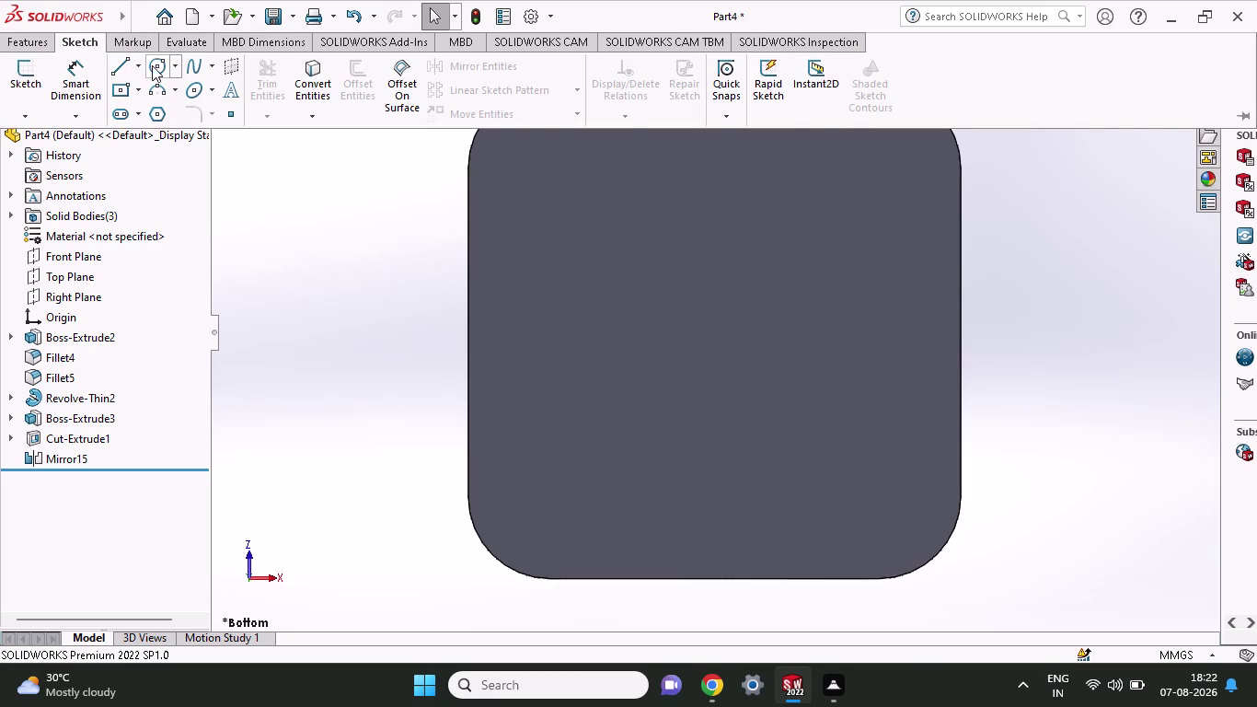
click(152, 65)
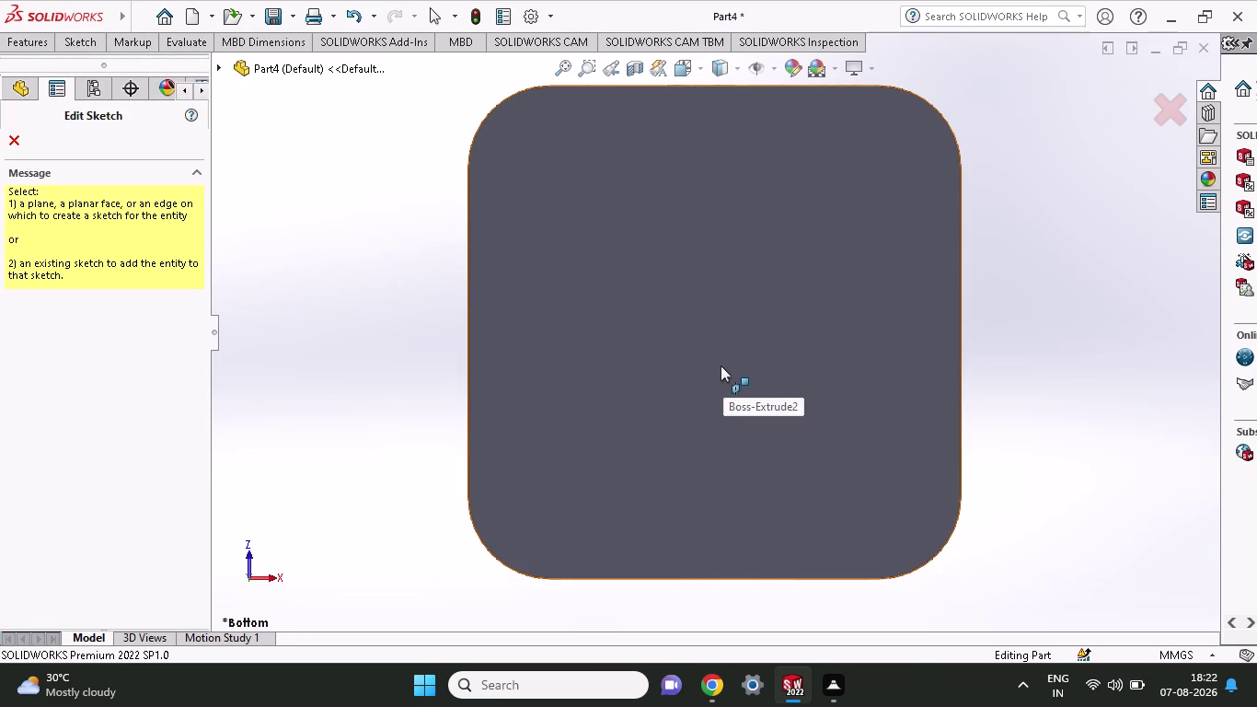
key(Escape)
click(690, 432)
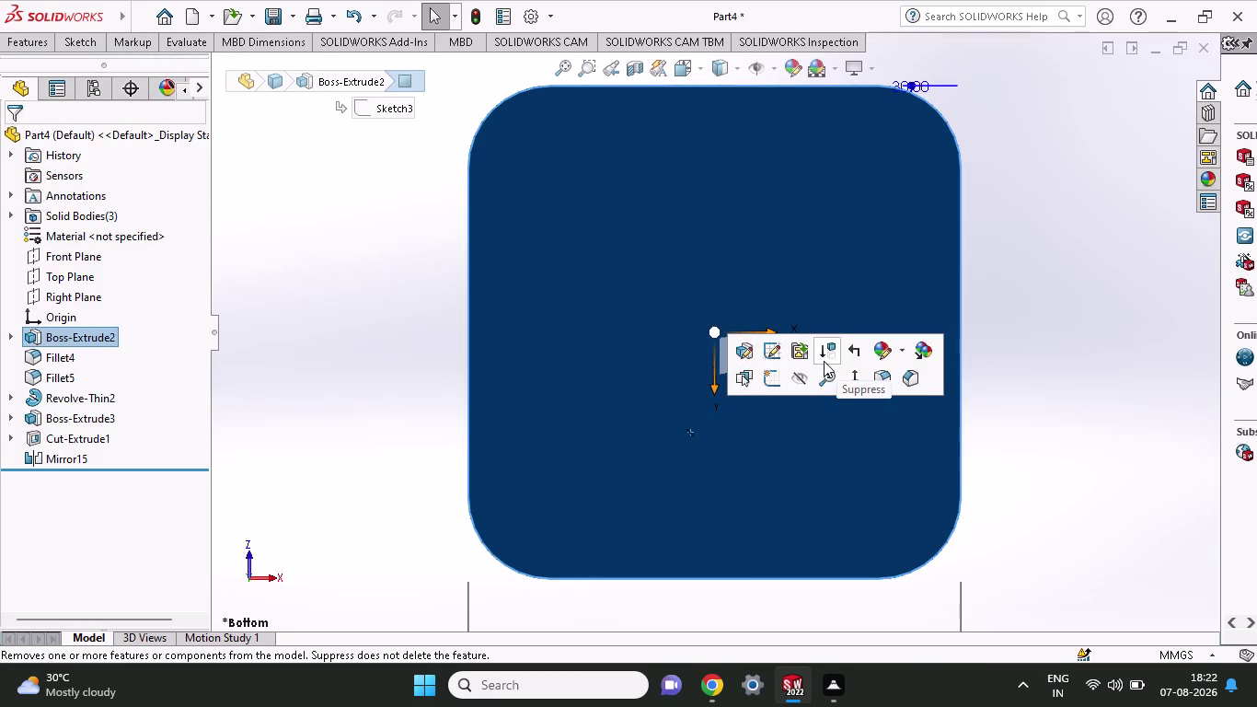
click(774, 383)
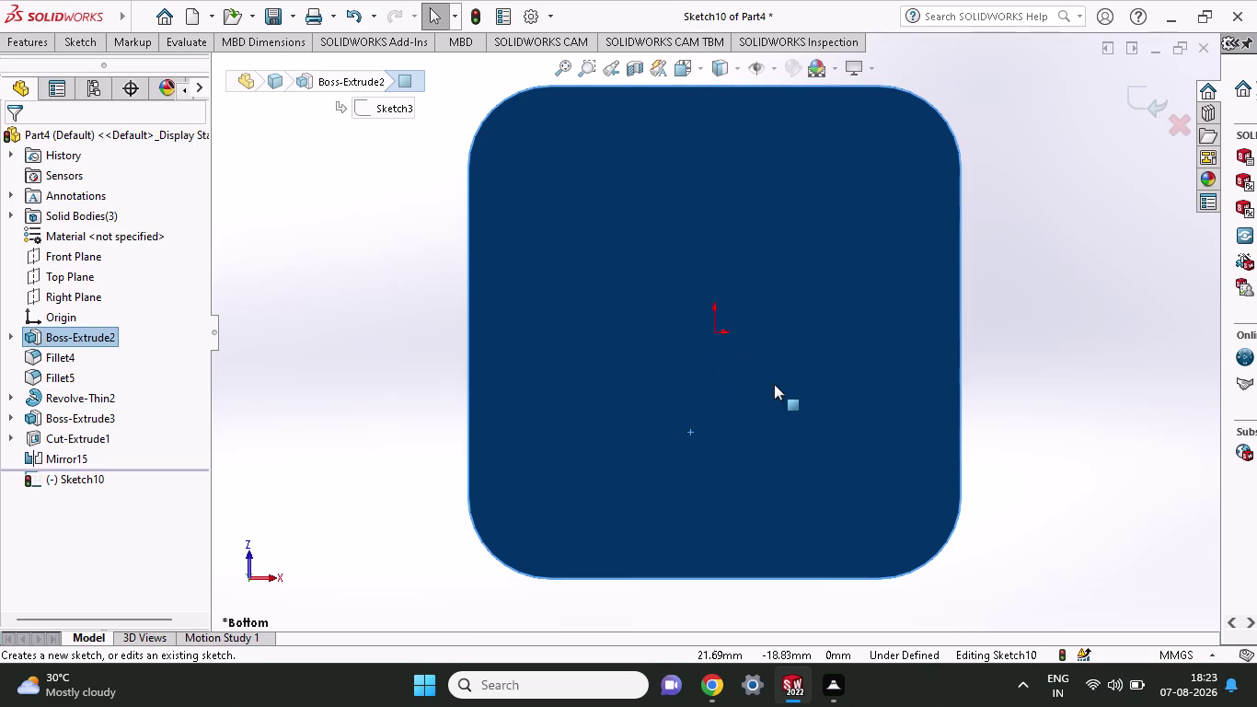
Try Center Rectangle, answering No to the low-memory warnings.
click(88, 51)
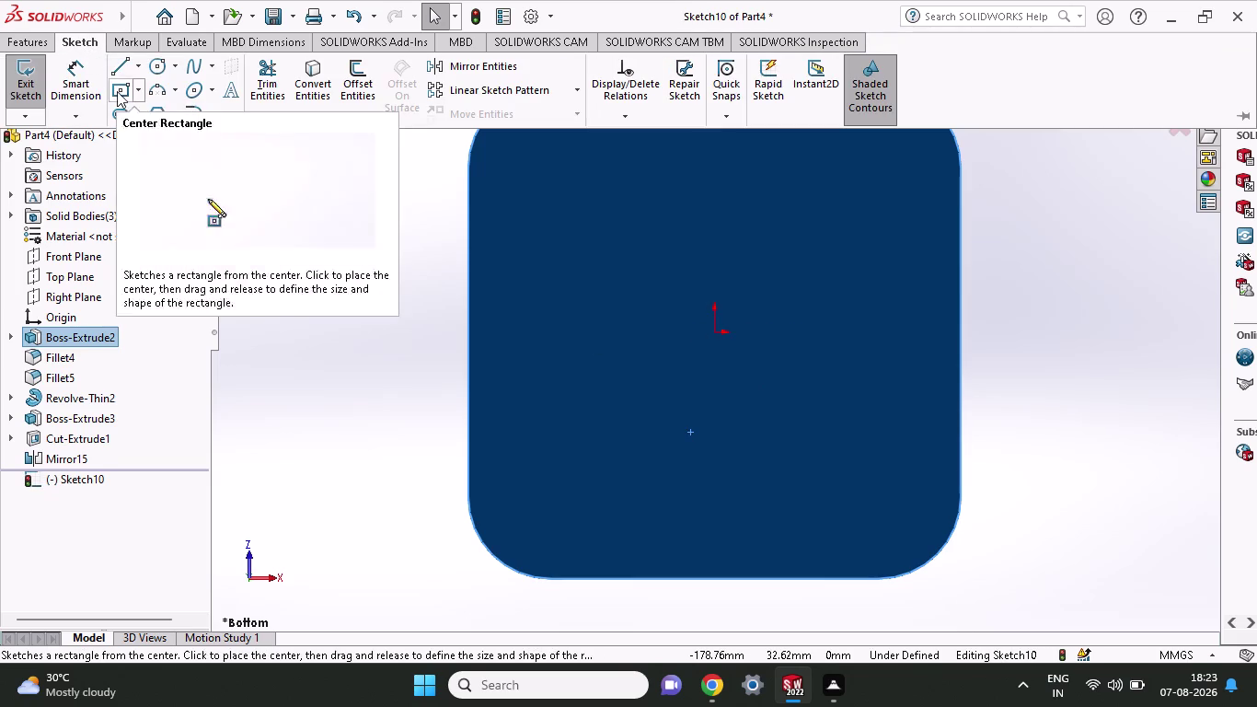
click(166, 74)
click(746, 388)
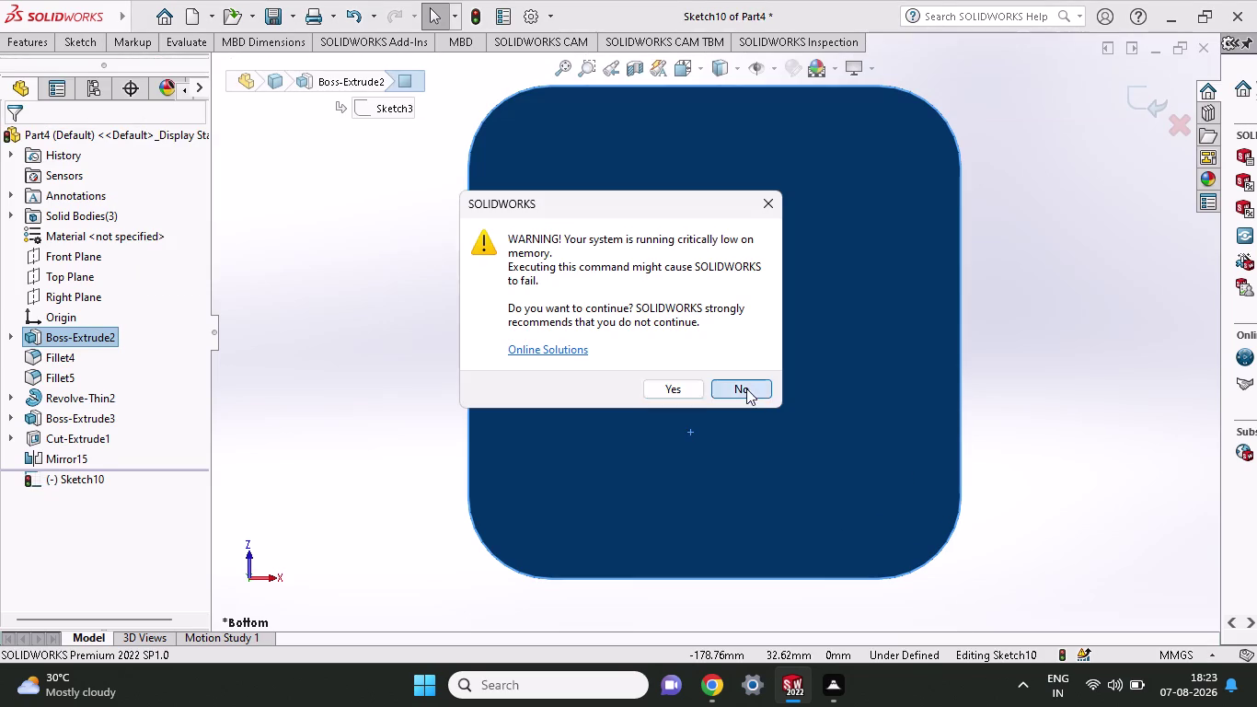
click(101, 45)
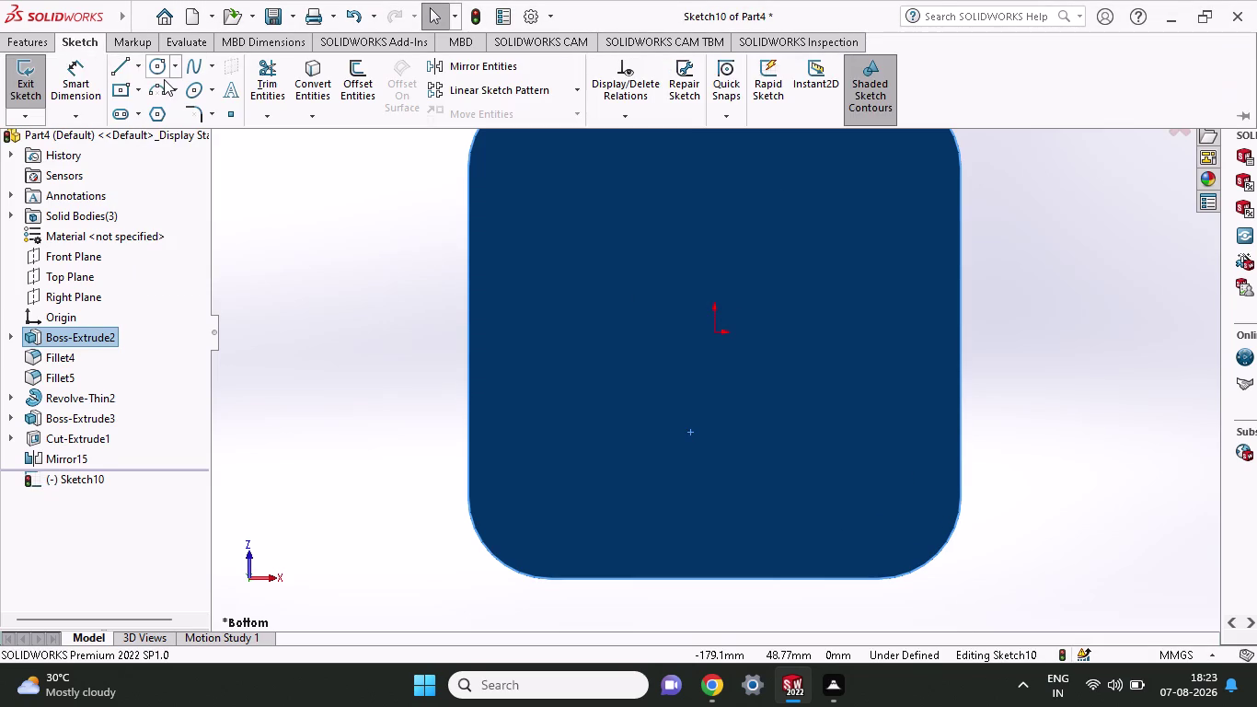
click(166, 64)
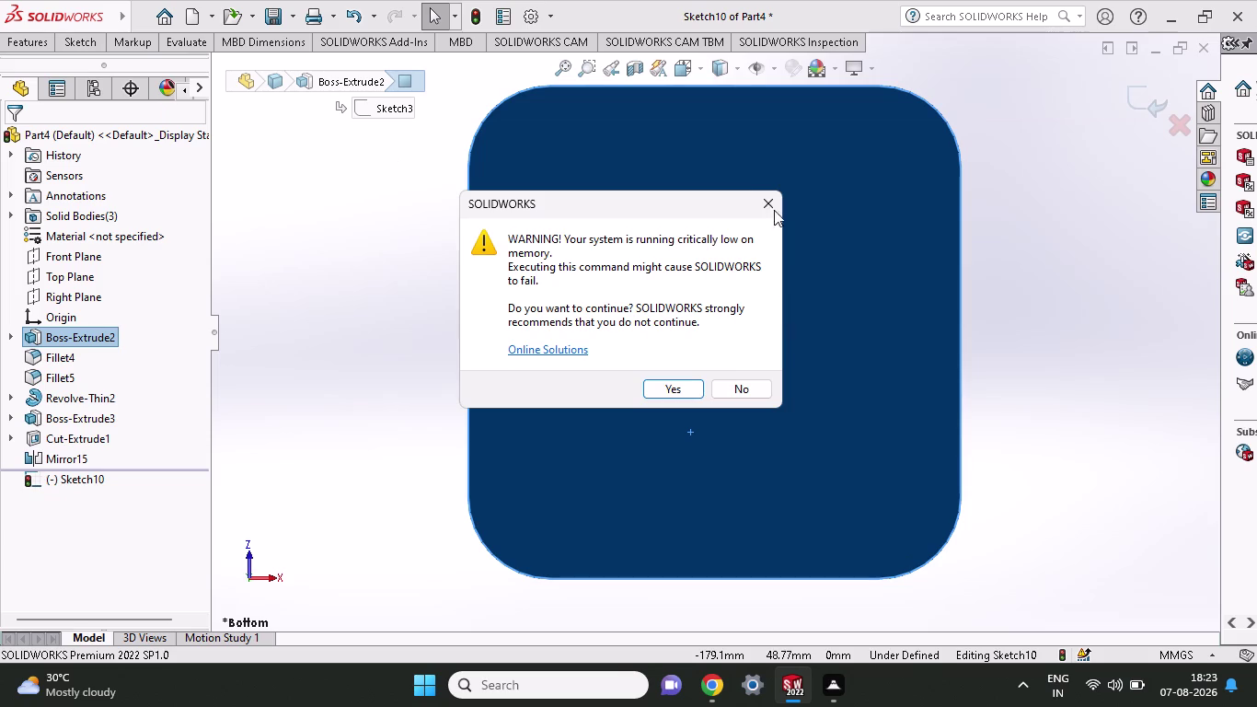
click(762, 195)
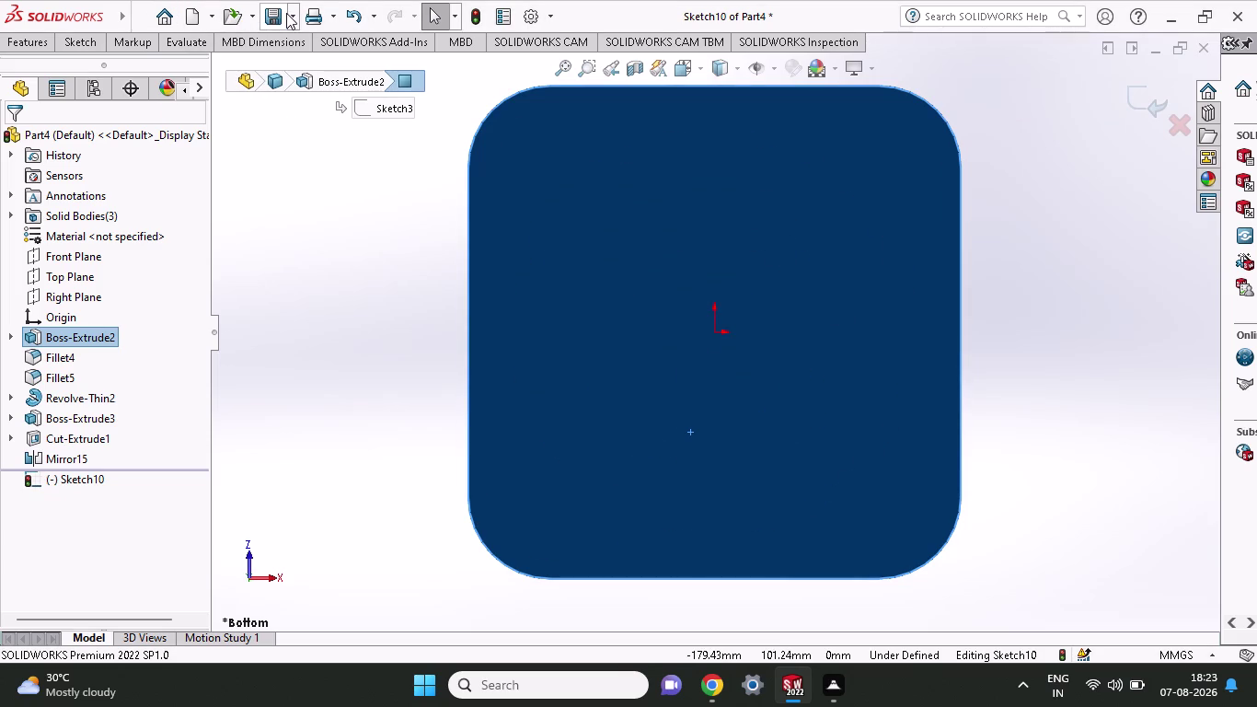
Save the part, agreeing to delete the empty sketch.
click(287, 14)
click(300, 45)
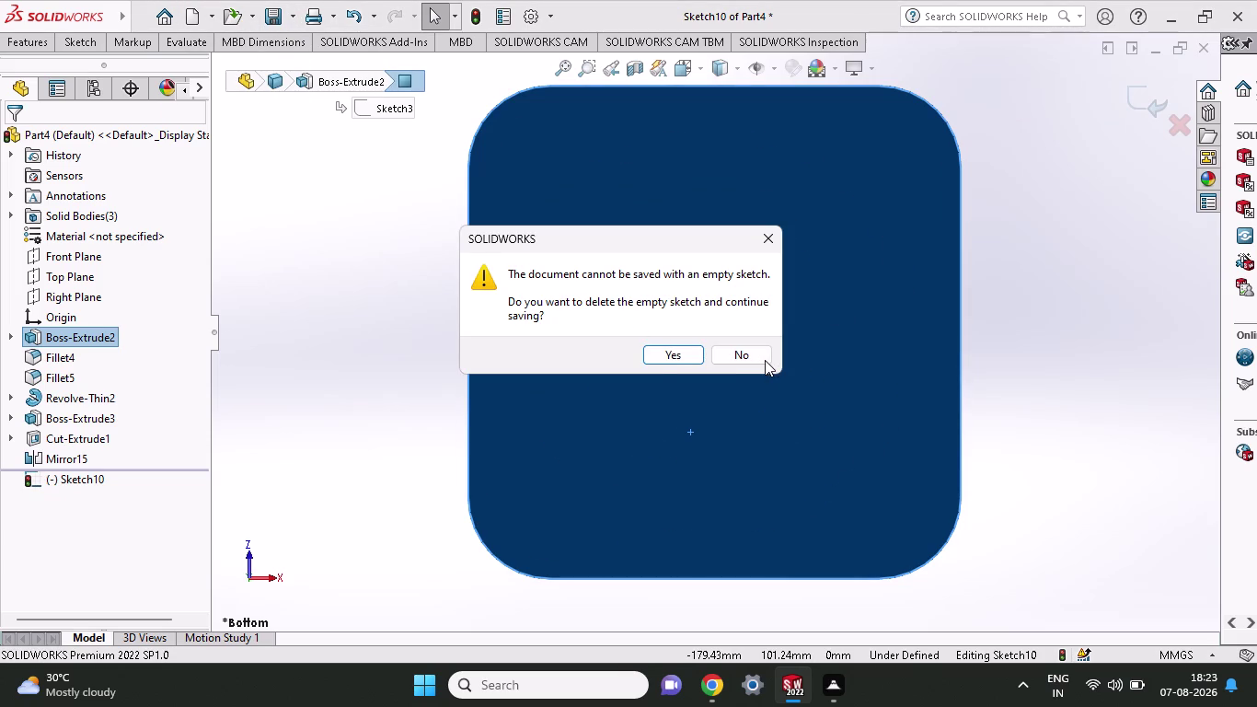
click(679, 358)
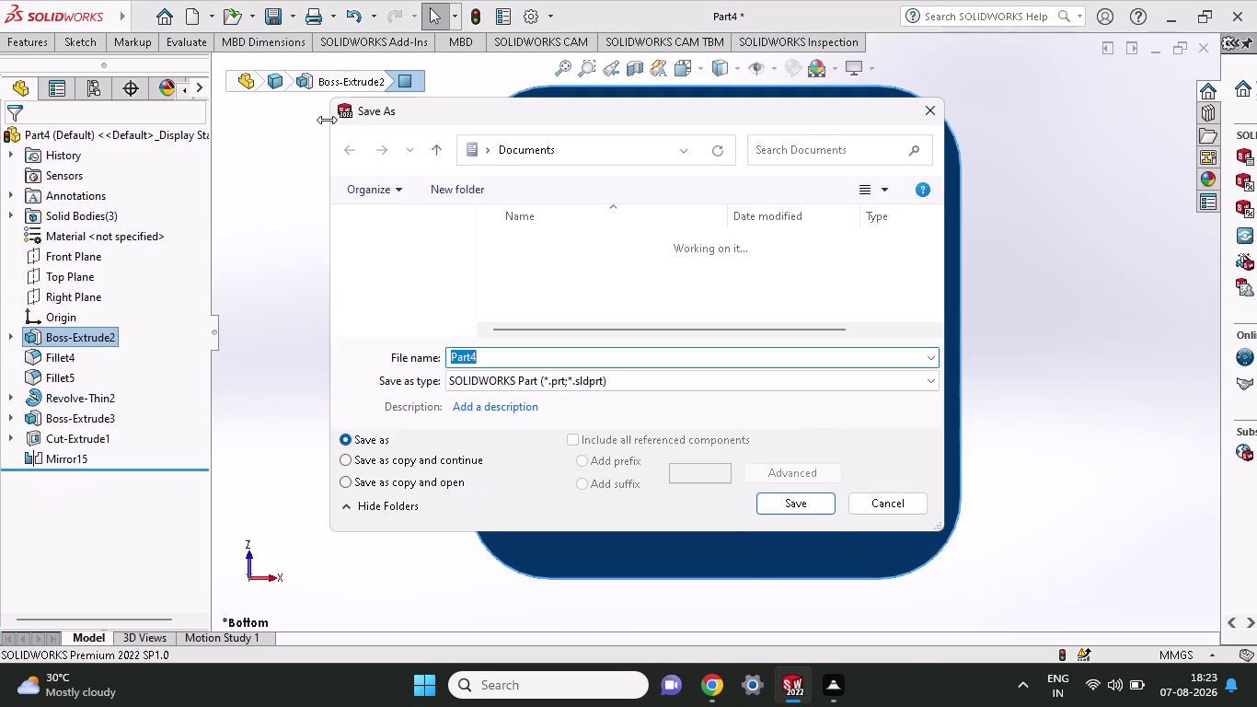
Replace the suggested file name with 'tee fitting' and confirm the save.
key(BackSpace)
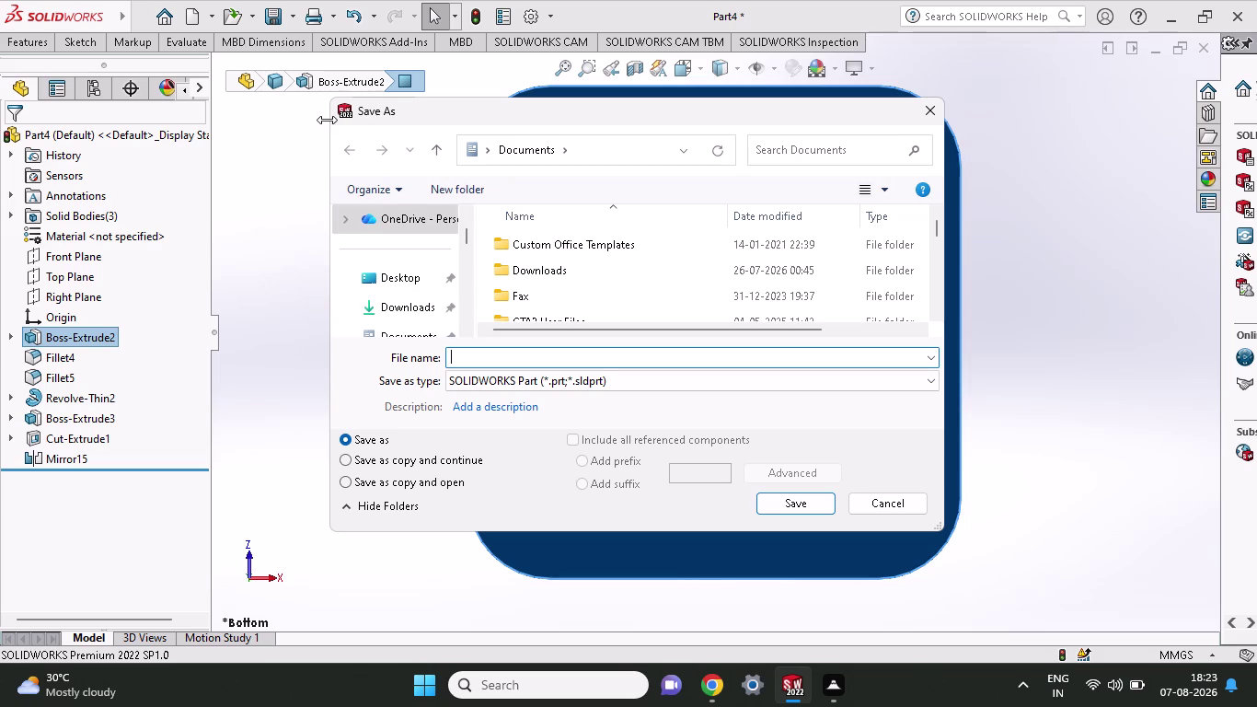
text(t)
text(ee f)
text(itt)
text(i)
text(ng)
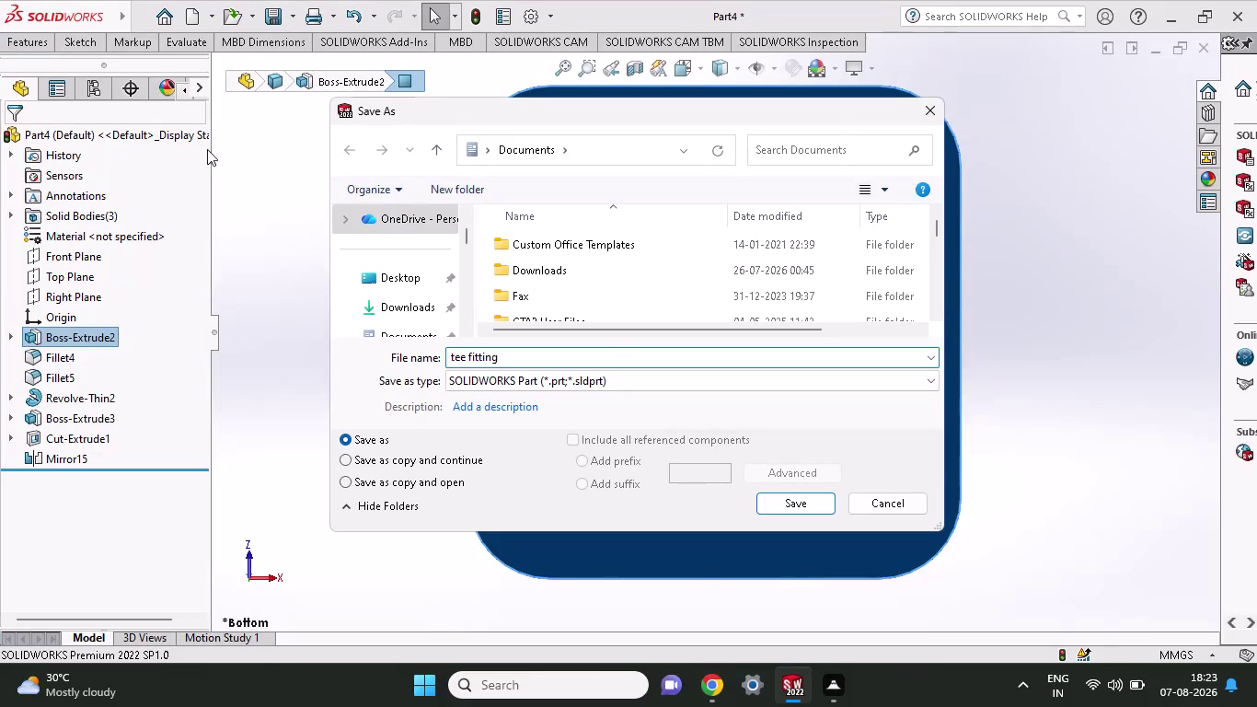
click(818, 513)
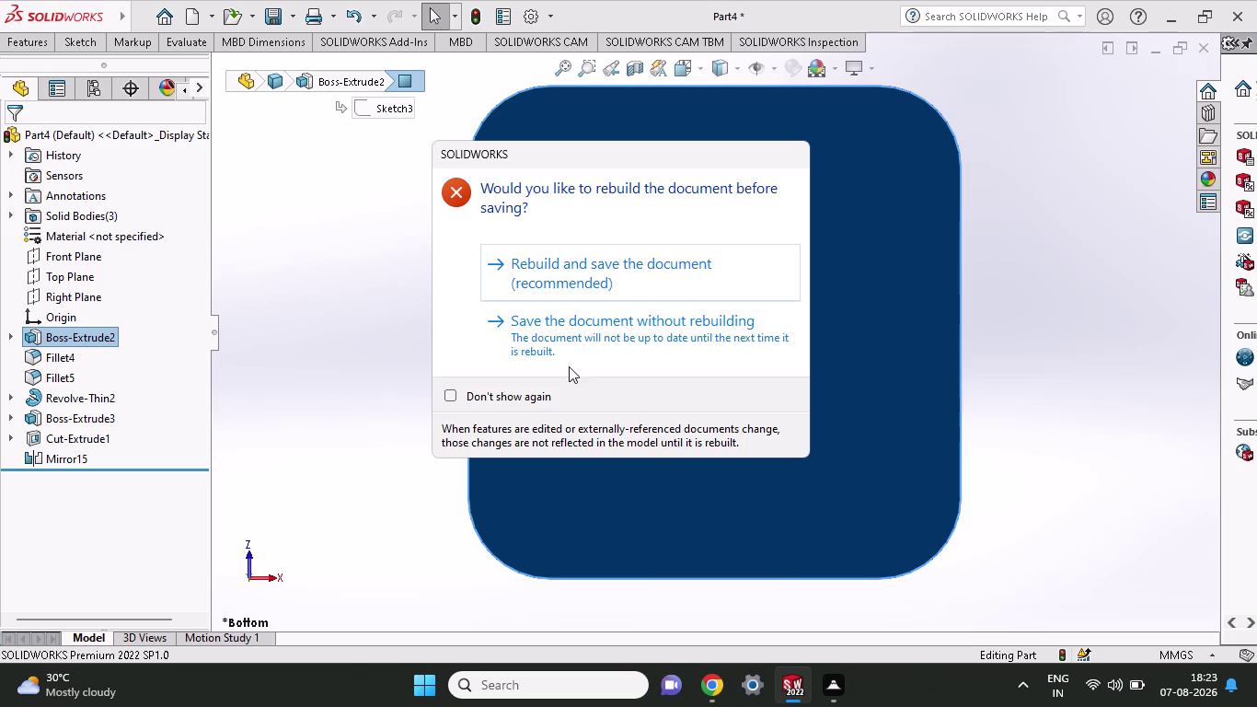
Toggle Don't show again in the rebuild prompt, then choose Rebuild and save the document.
click(392, 346)
click(460, 394)
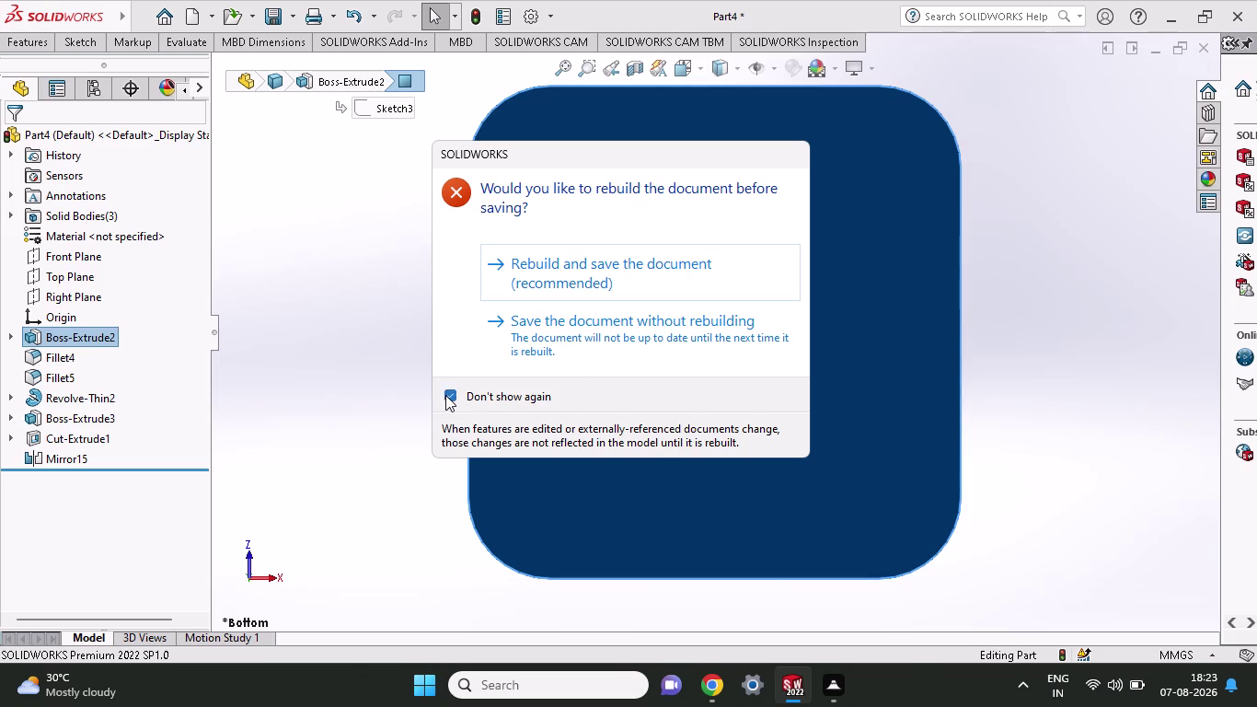
click(445, 394)
click(362, 363)
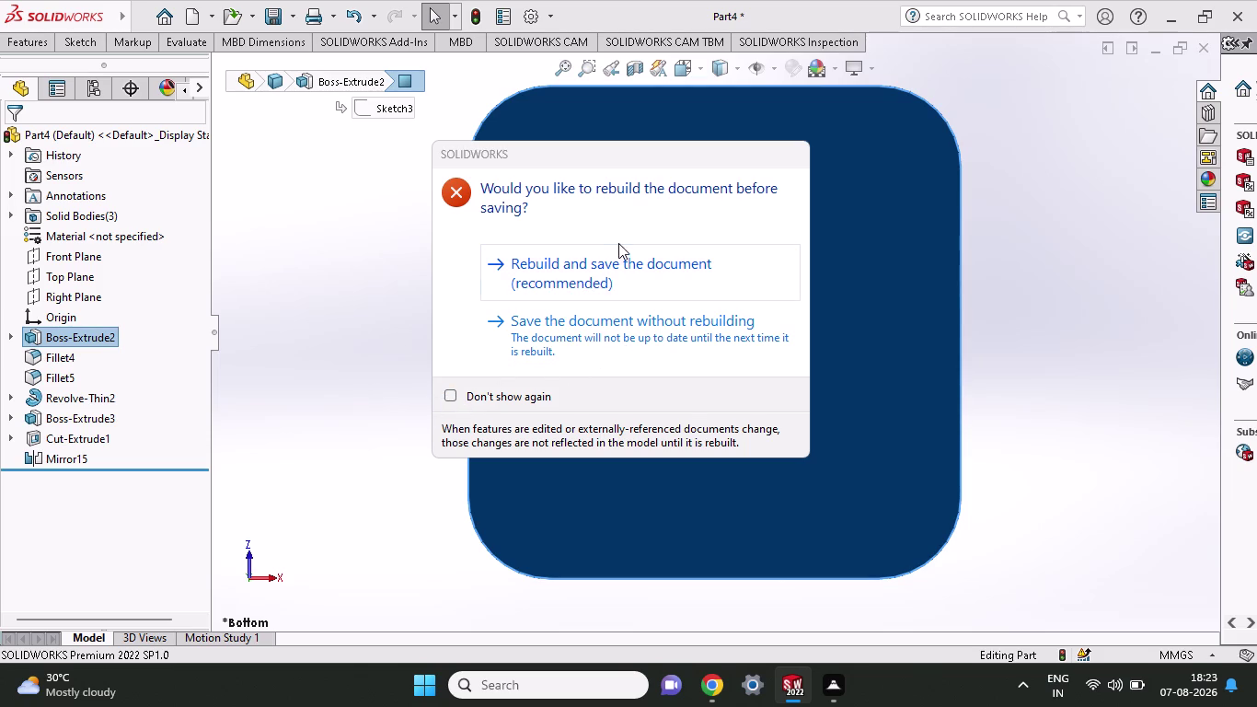
click(302, 246)
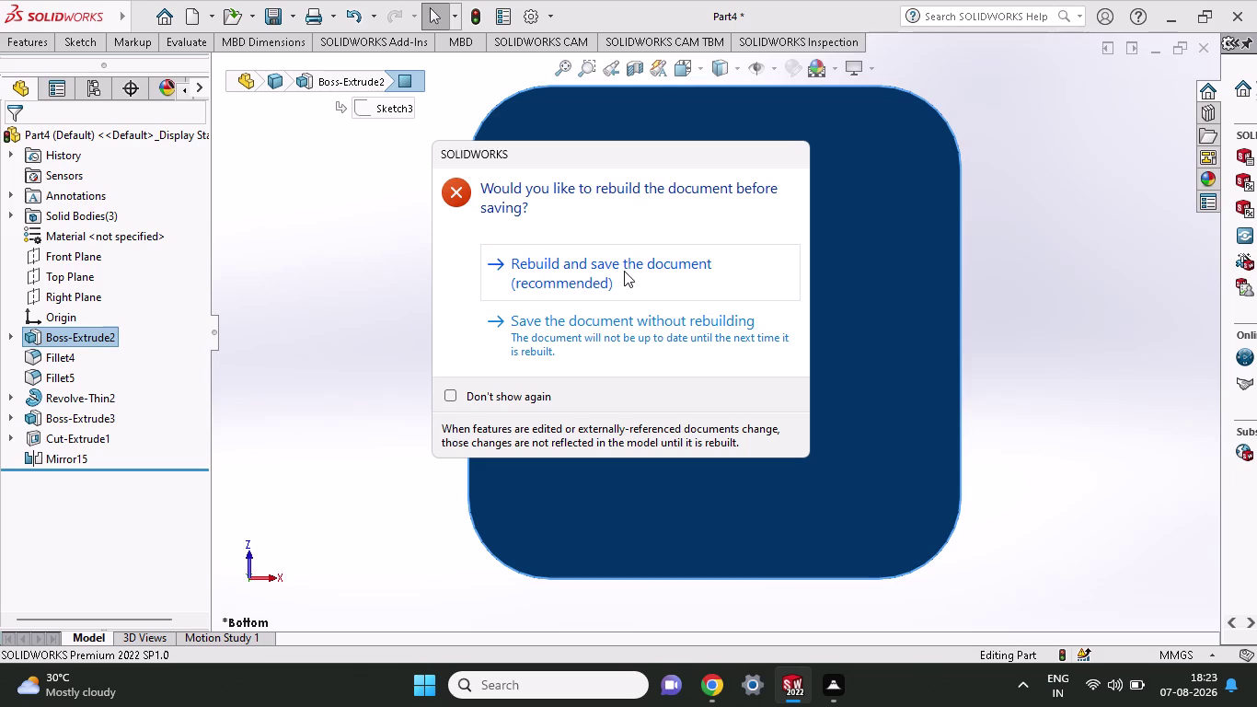
click(624, 270)
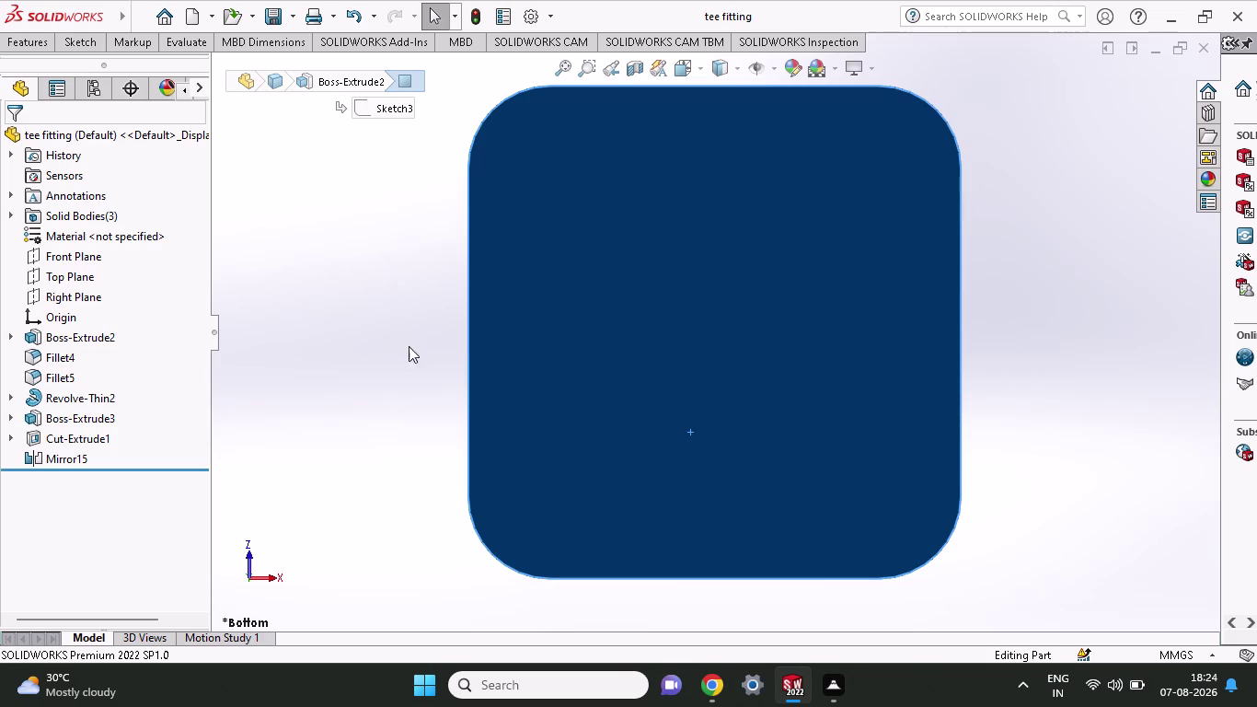
click(85, 38)
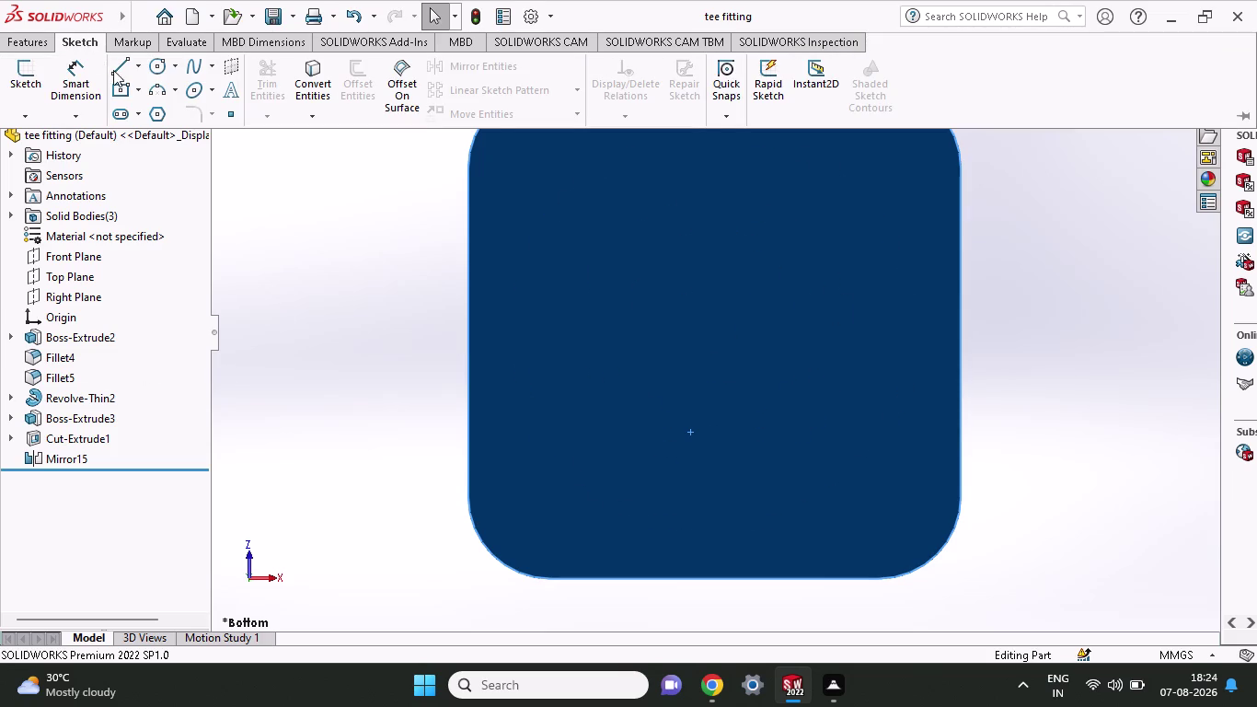
Start Sketch11 on the bottom face, answering Yes to the low-memory warning.
click(151, 75)
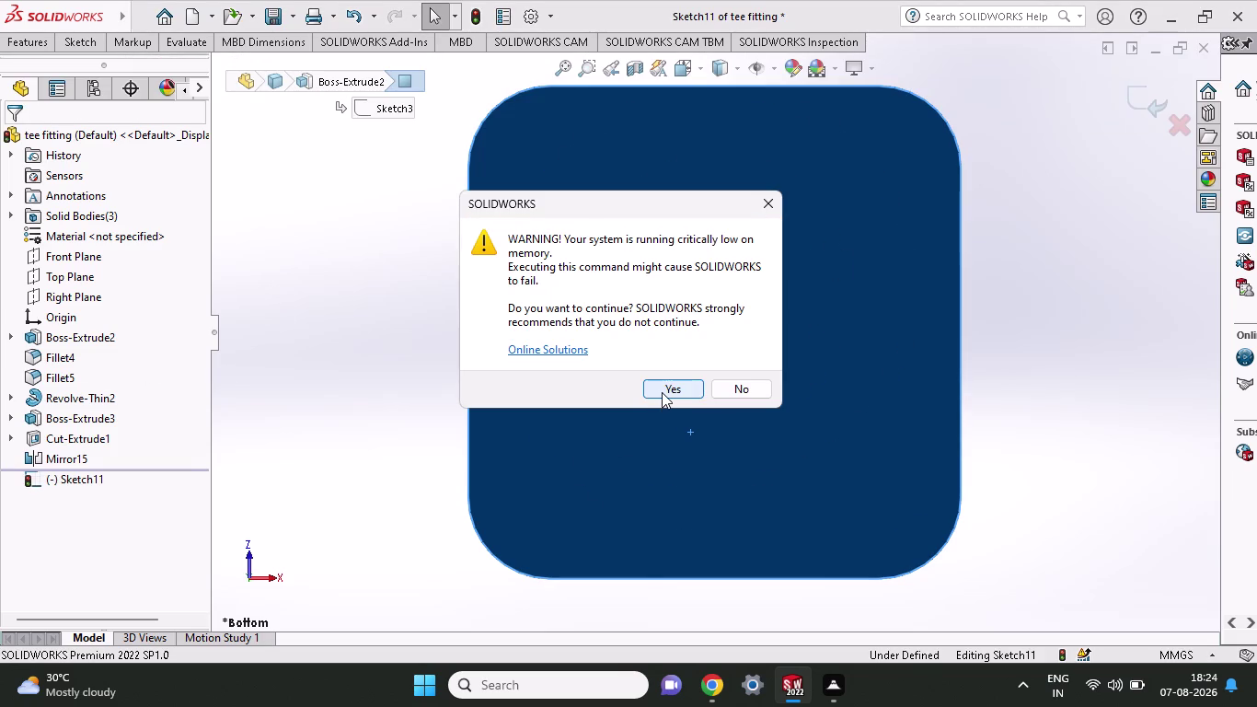
click(762, 380)
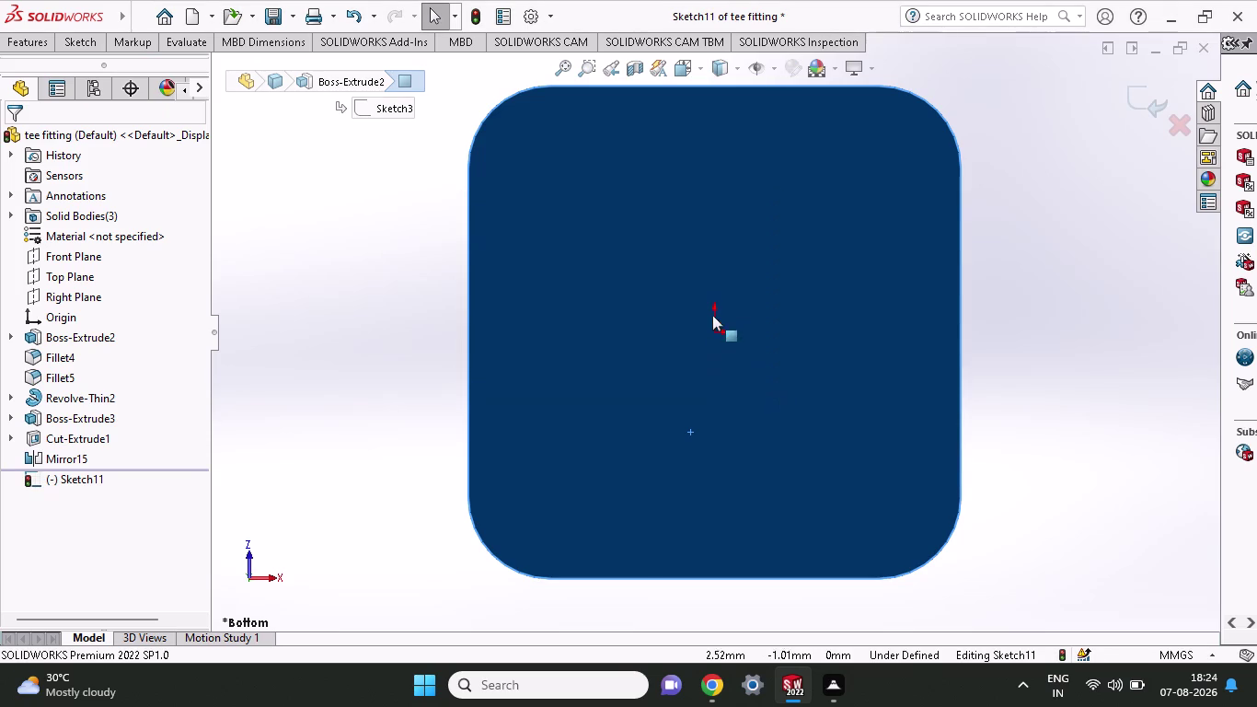
click(67, 38)
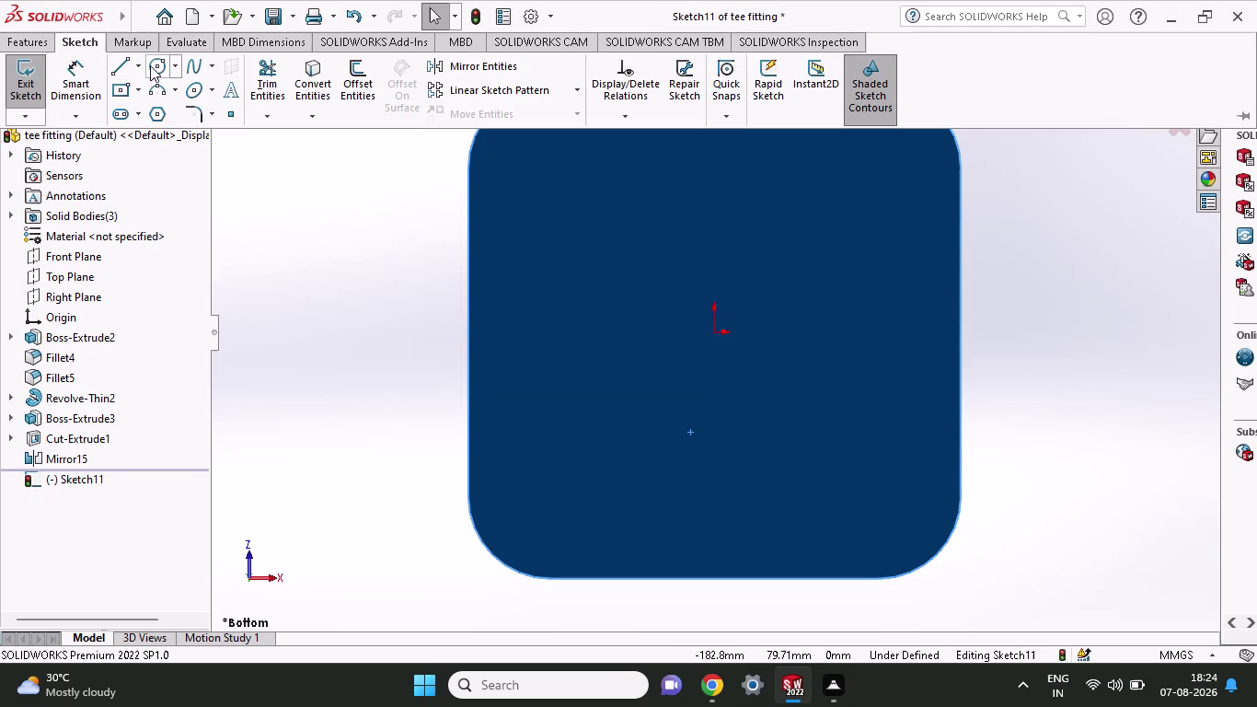
click(151, 65)
click(727, 383)
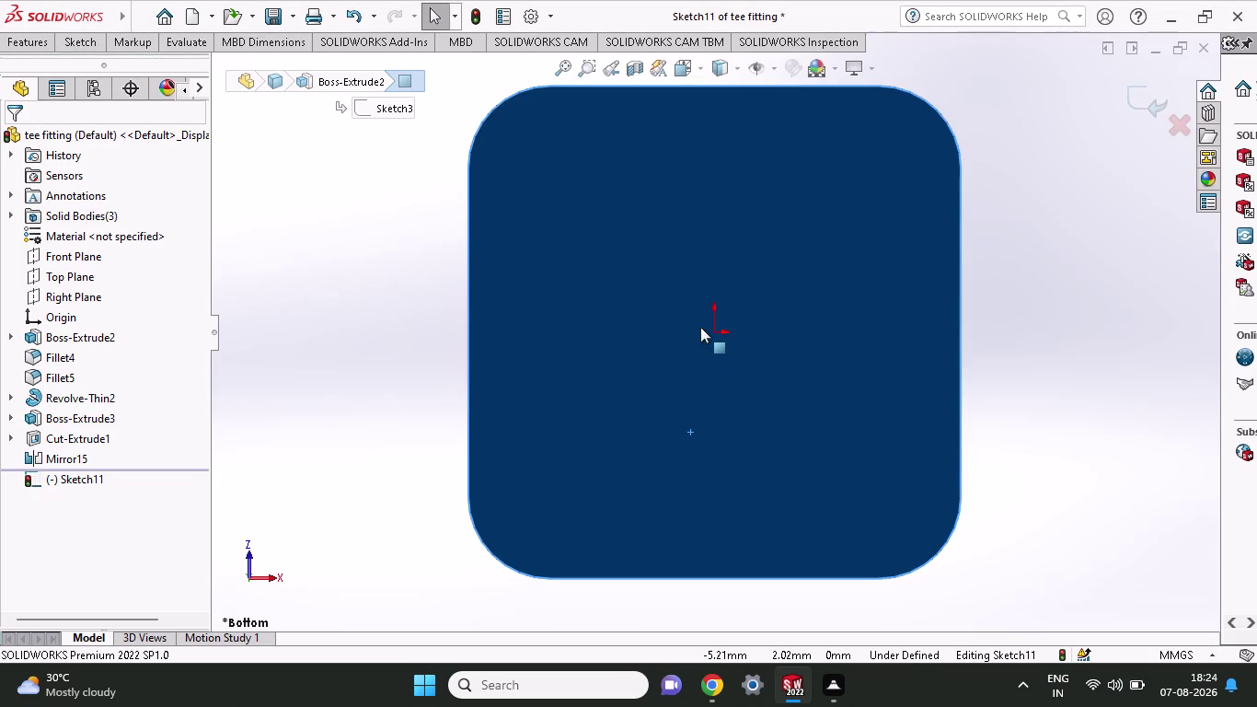
Retry the sketch shape tools while dismissing repeated low-memory warnings.
click(80, 50)
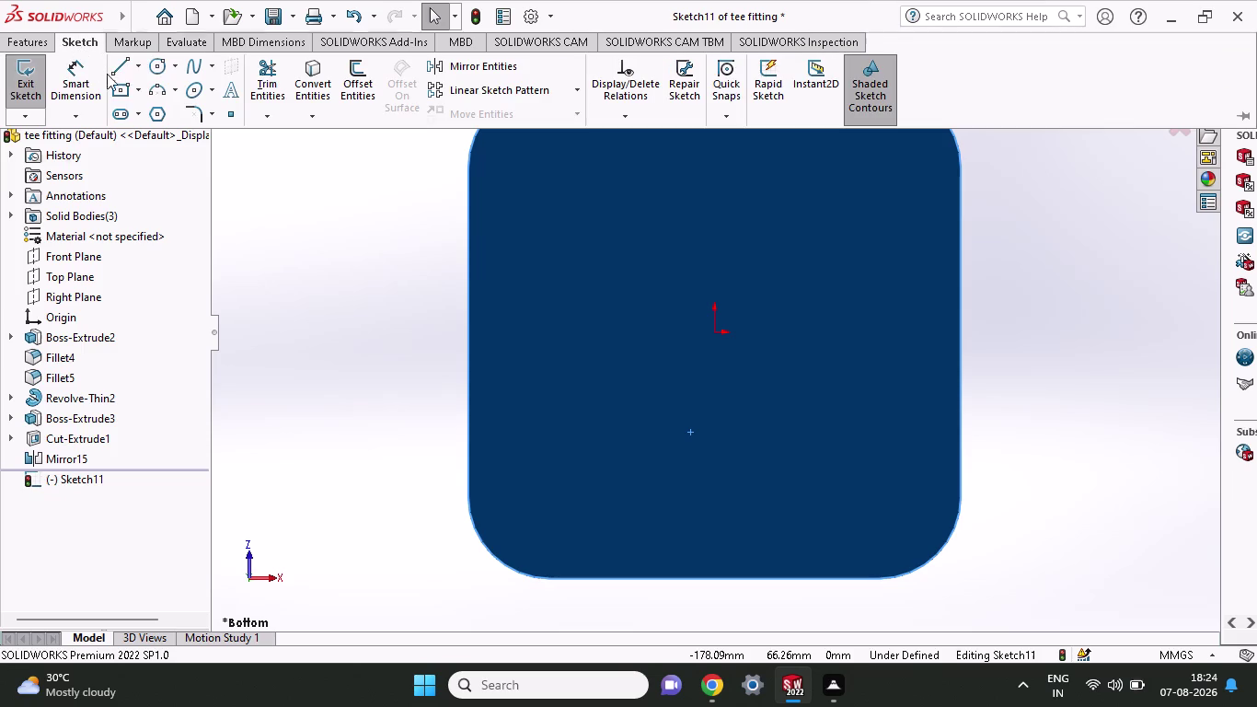
click(160, 60)
click(741, 377)
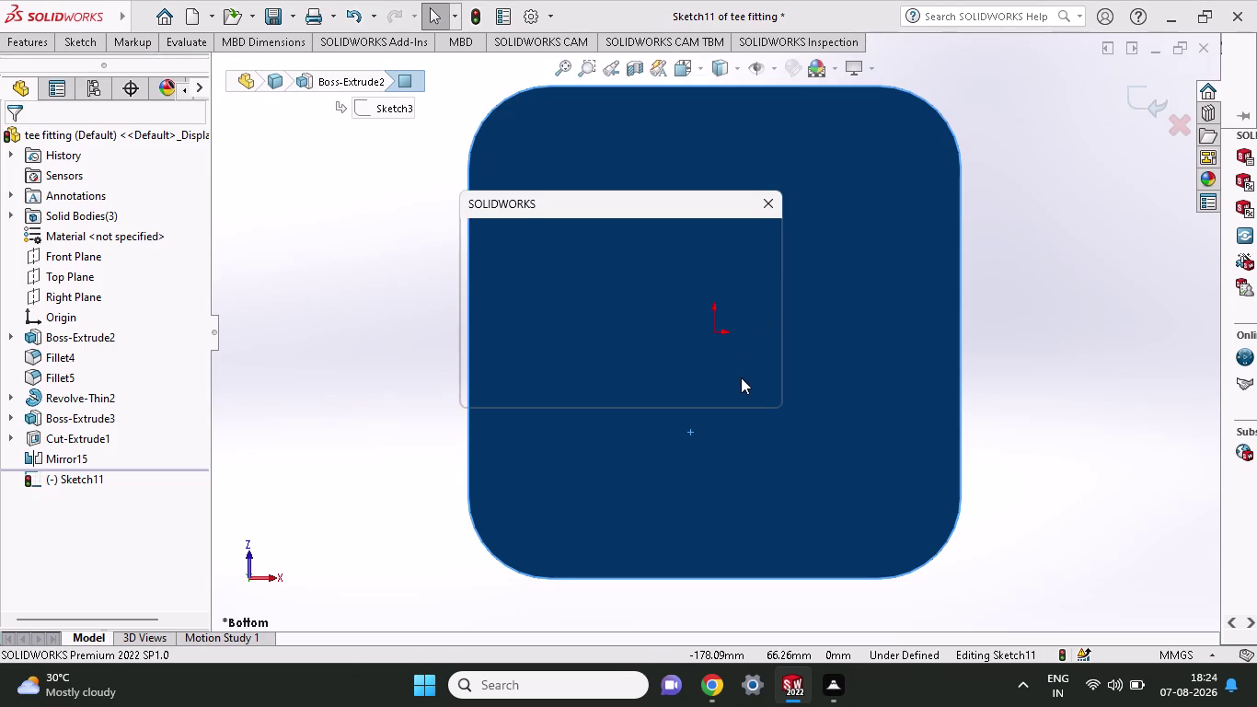
click(740, 393)
scroll(down, 3)
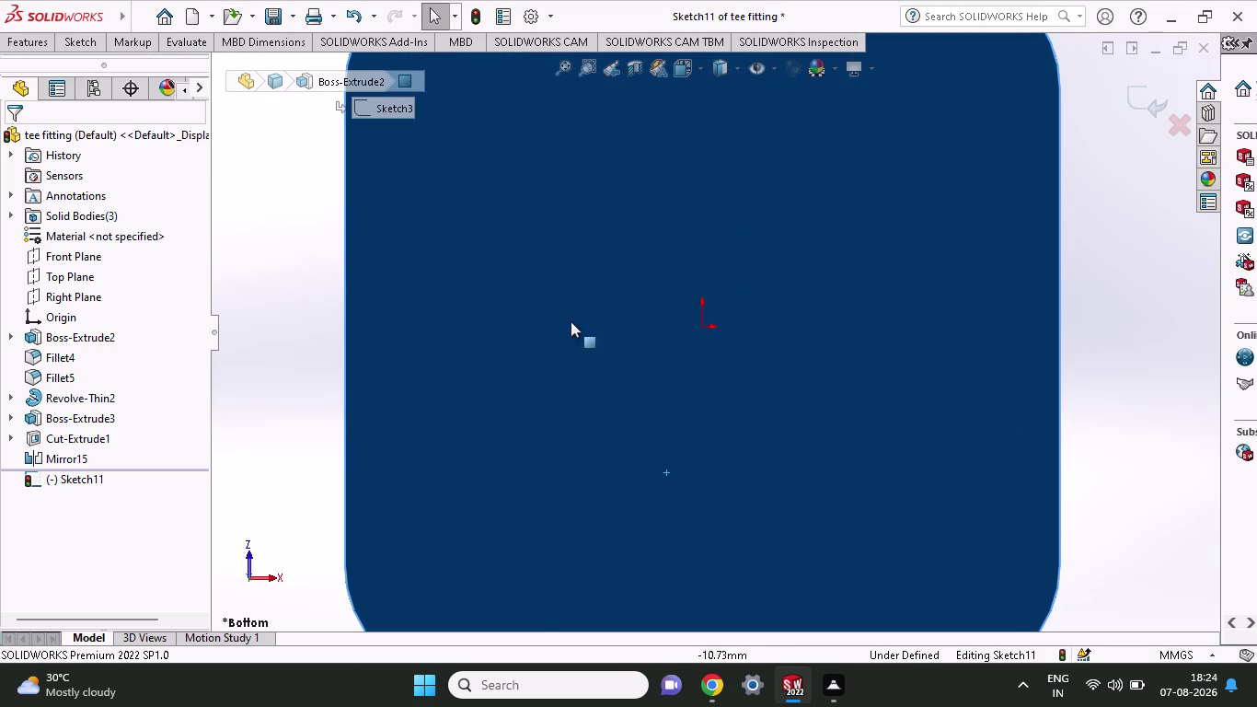
click(63, 39)
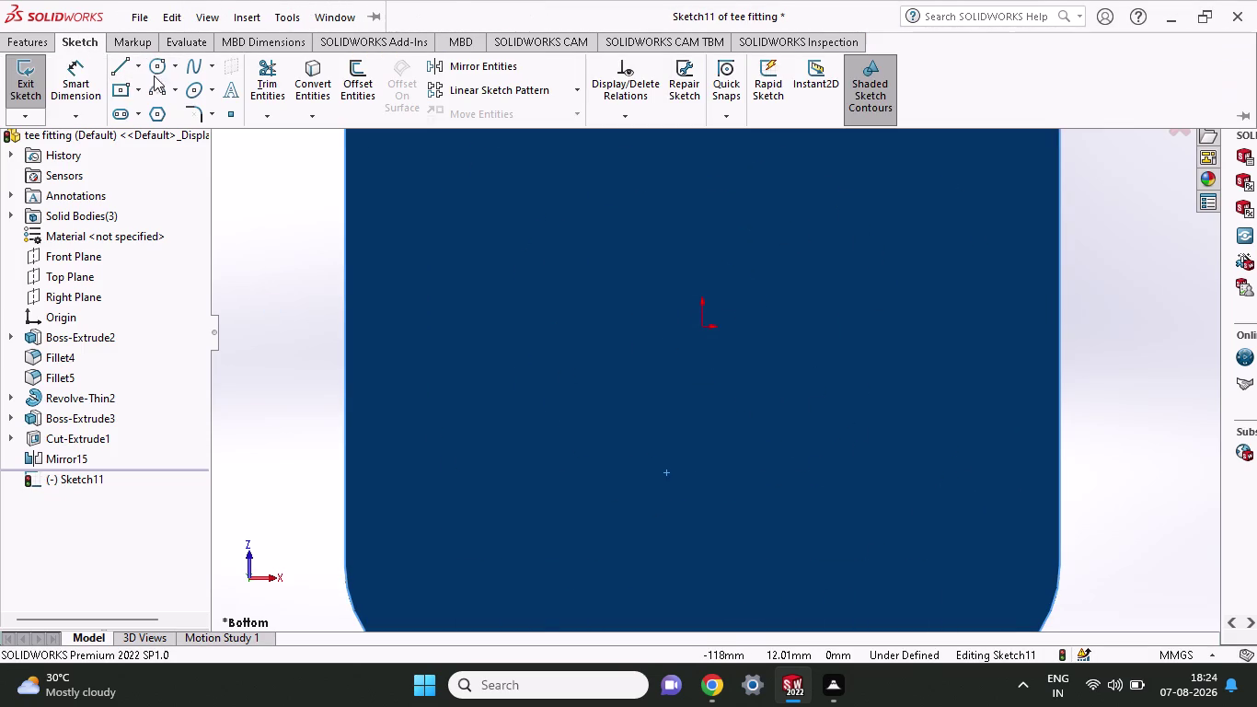
click(157, 65)
click(737, 383)
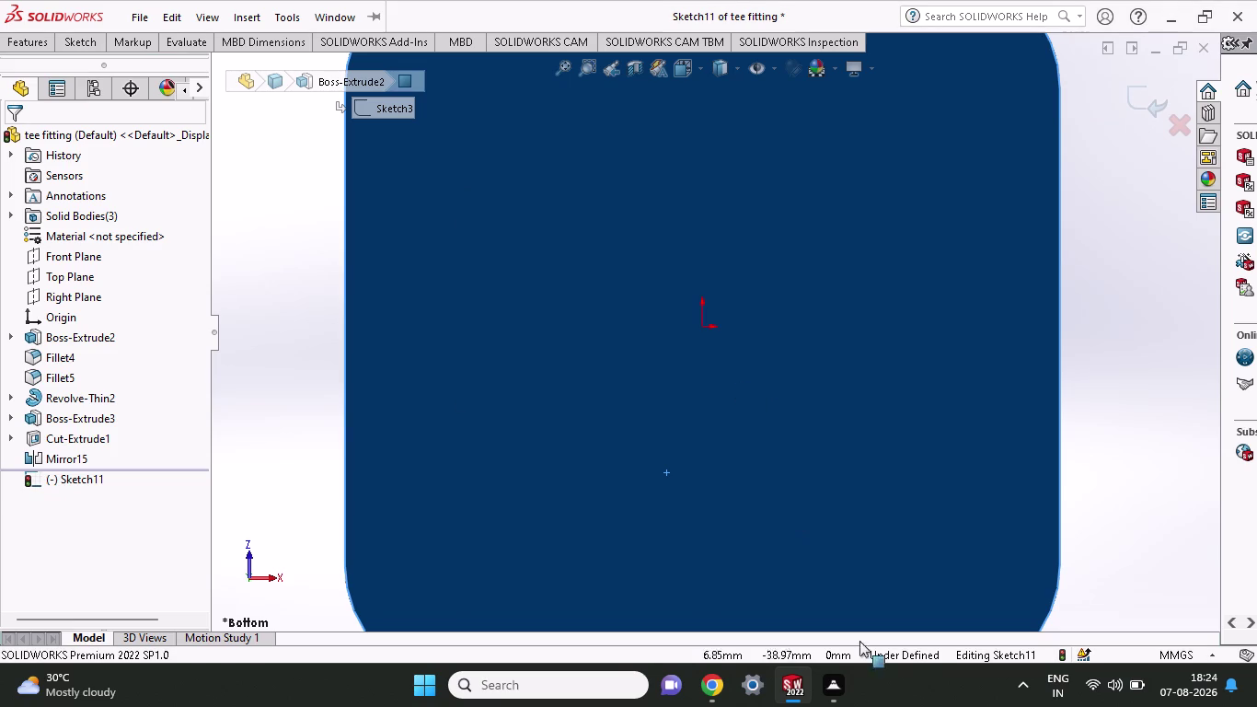